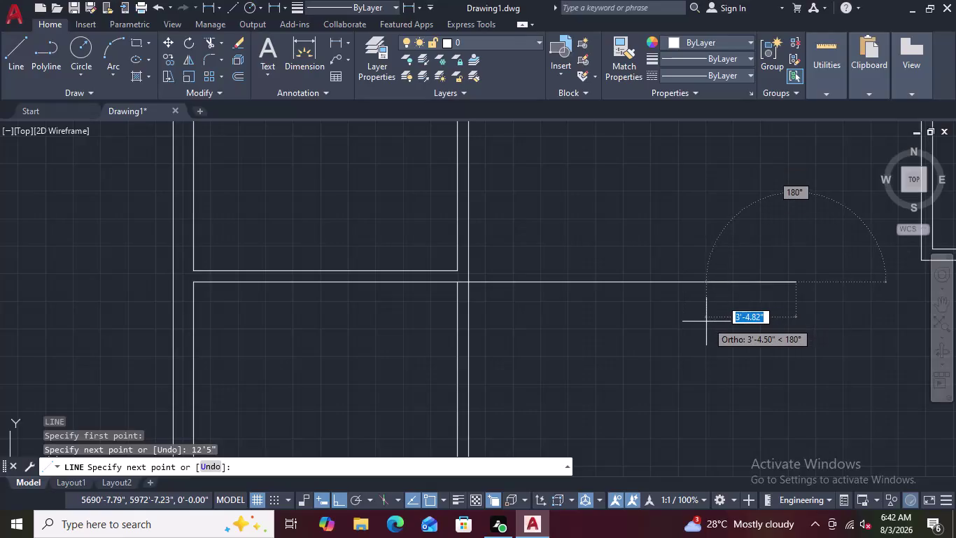
Offset the short horizontal wall line 5" to one side, creating its parallel copy.
key(Escape)
scroll(down, 3)
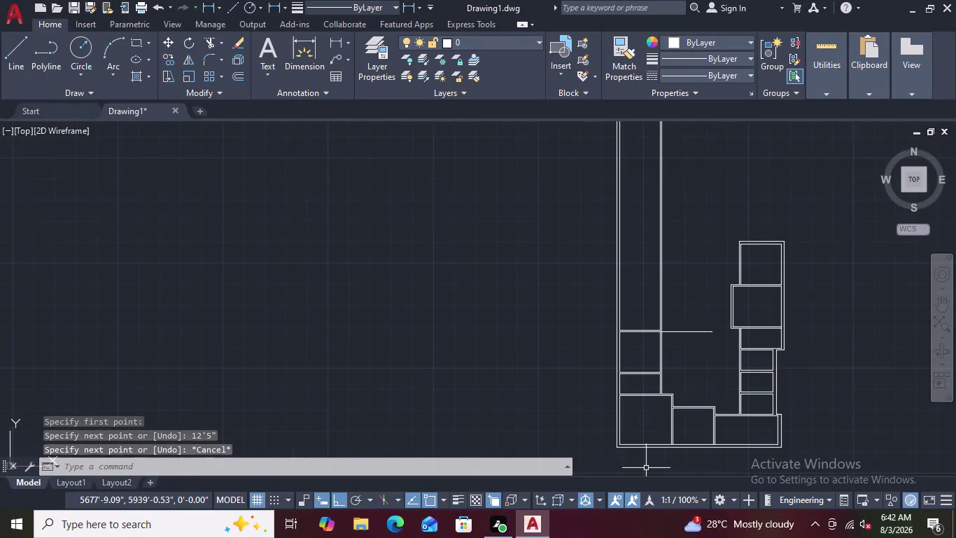
scroll(up, 3)
scroll(down, 3)
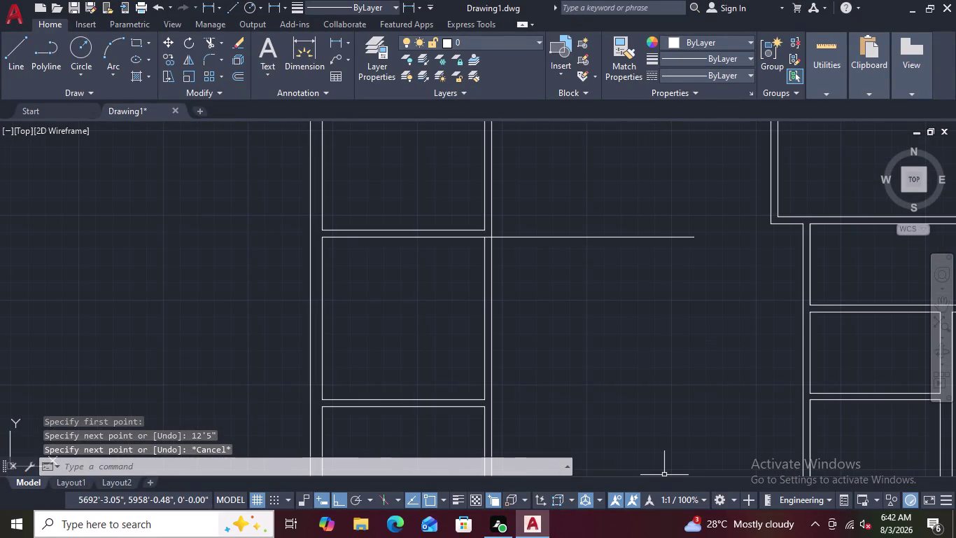
scroll(down, 3)
scroll(down, 3)
middle_drag(442, 322, 425, 236)
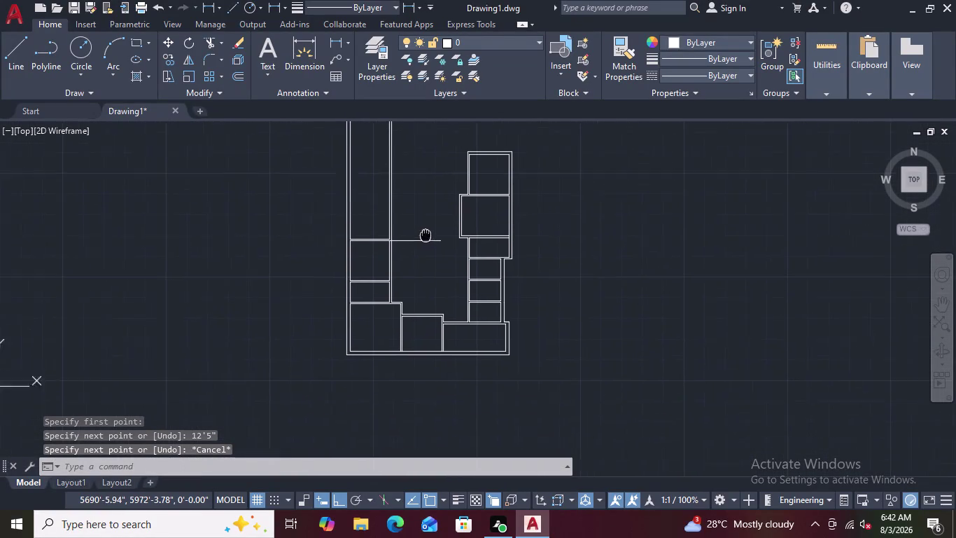
middle_drag(426, 235, 425, 215)
scroll(up, 3)
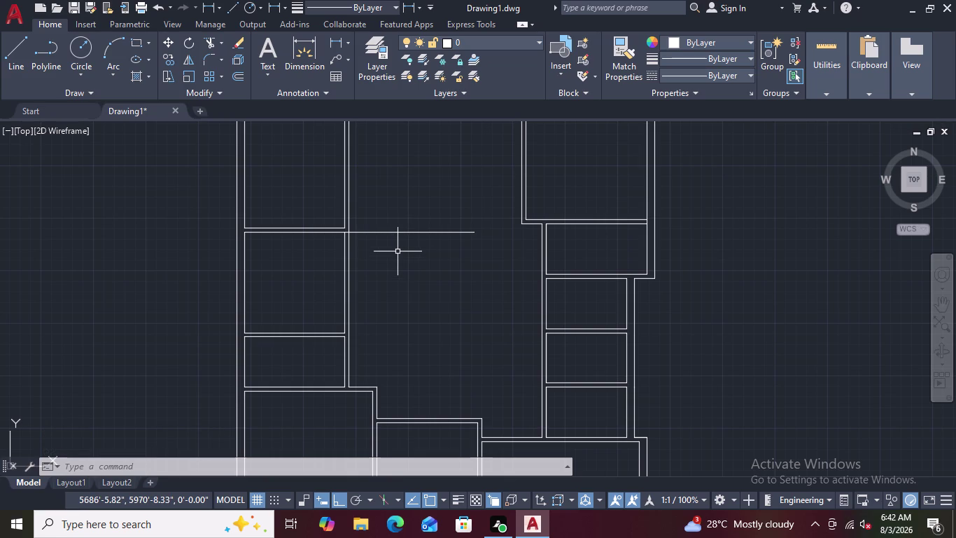
text(O)
key(space)
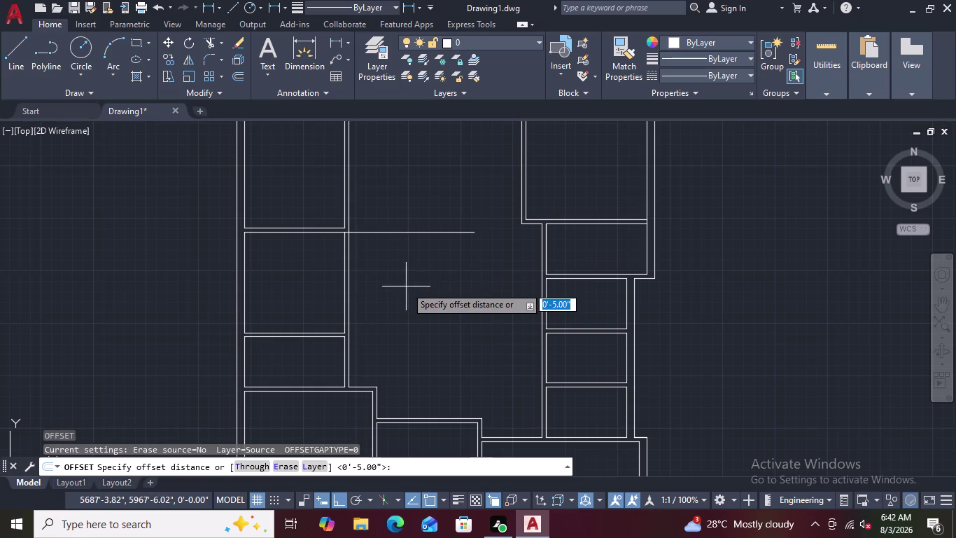
key(5)
key(shift+quotedbl)
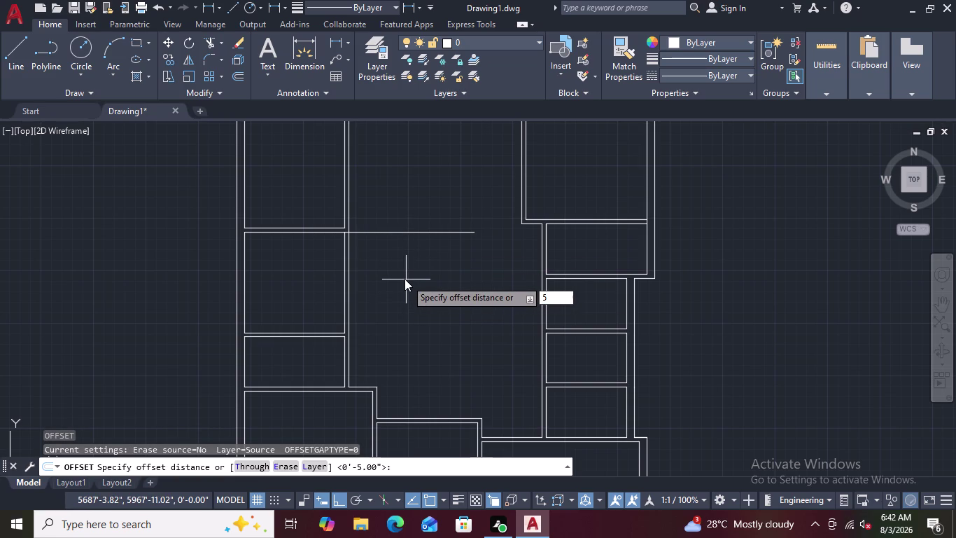
key(Return)
click(407, 232)
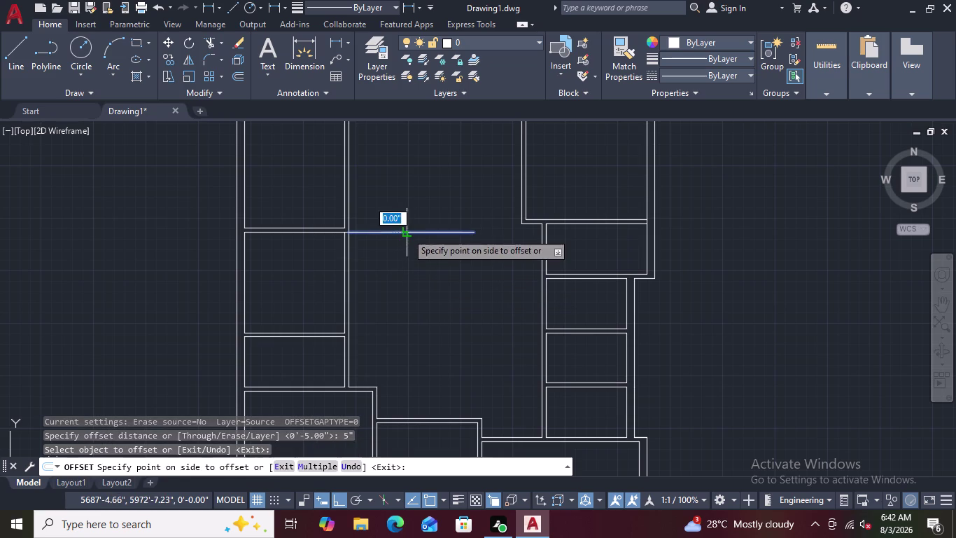
click(404, 214)
key(Escape)
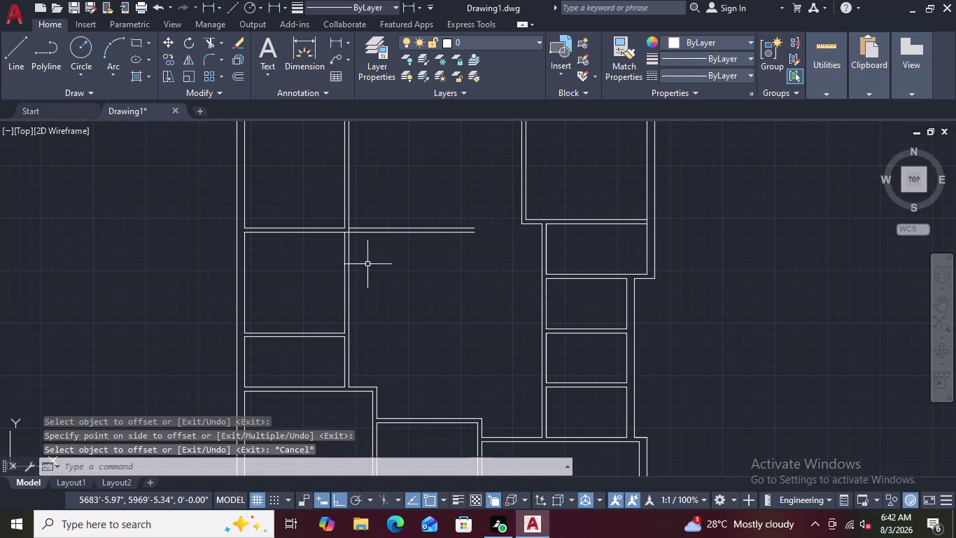
Clear any pending commands and pan around to inspect the new wall stub.
scroll(down, 3)
scroll(down, 3)
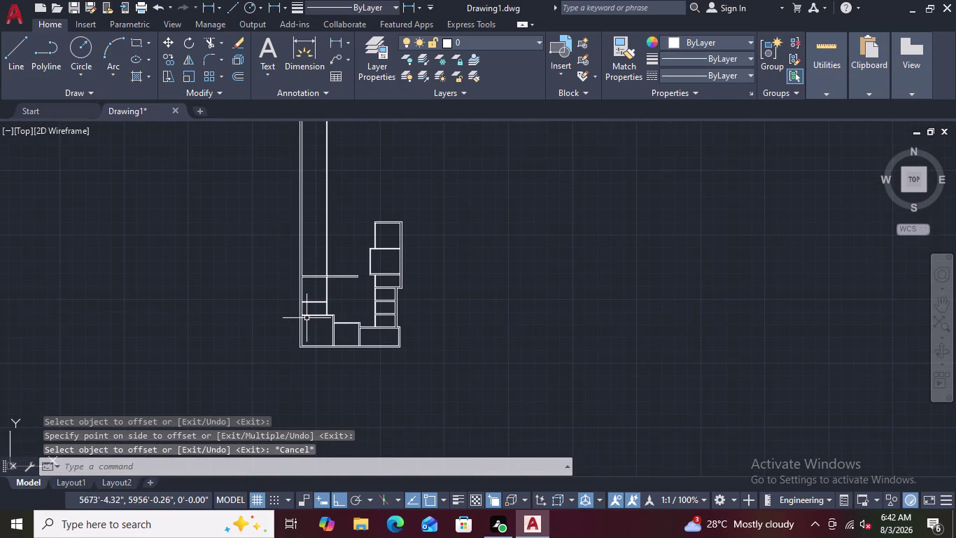
key(Escape)
key(Escape)
key(Escape)
key(Escape)
key(Escape)
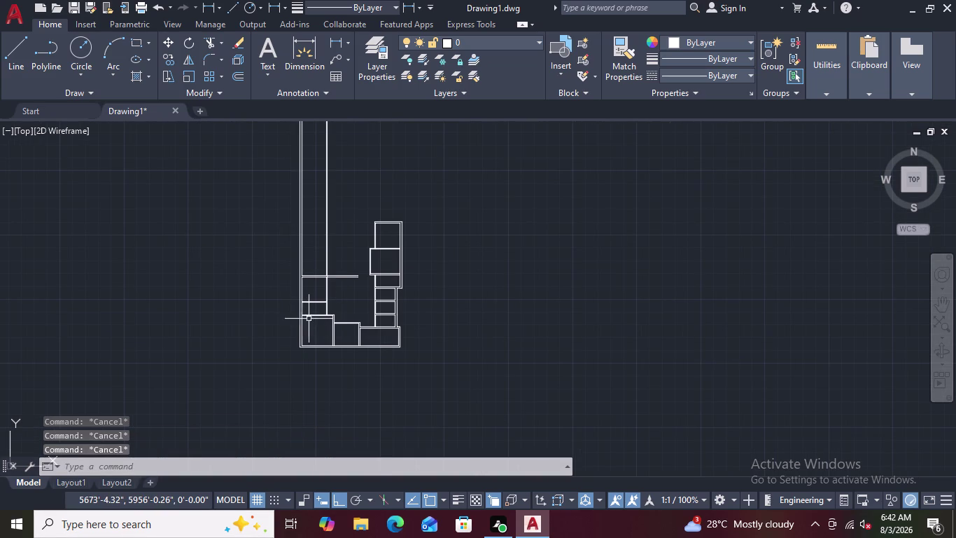
scroll(up, 3)
scroll(up, 3)
scroll(down, 3)
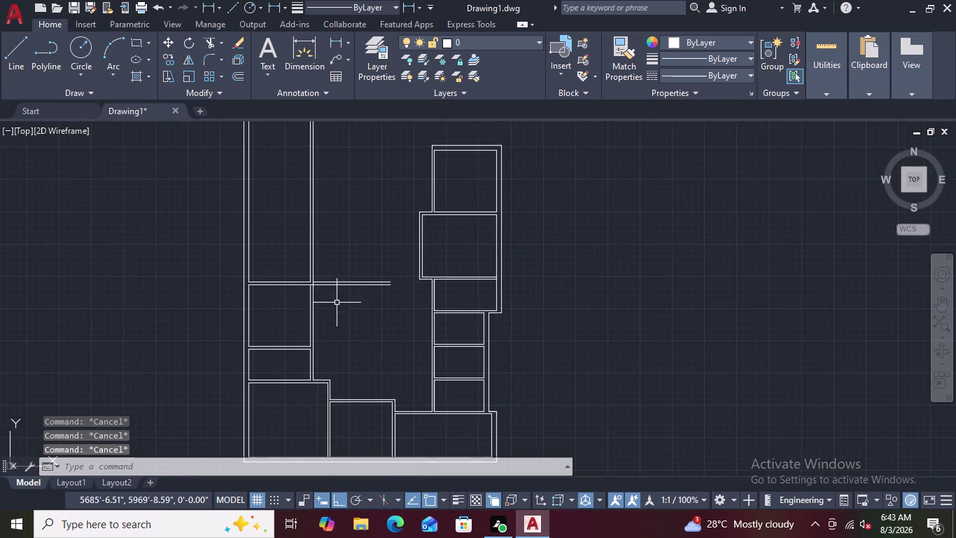
scroll(down, 3)
middle_drag(341, 292, 365, 255)
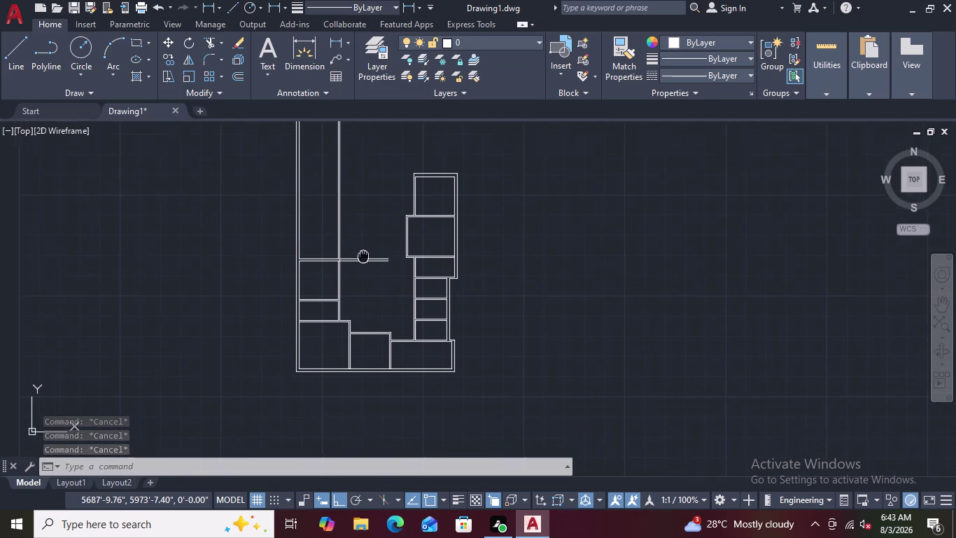
middle_drag(365, 255, 365, 252)
scroll(up, 3)
scroll(down, 3)
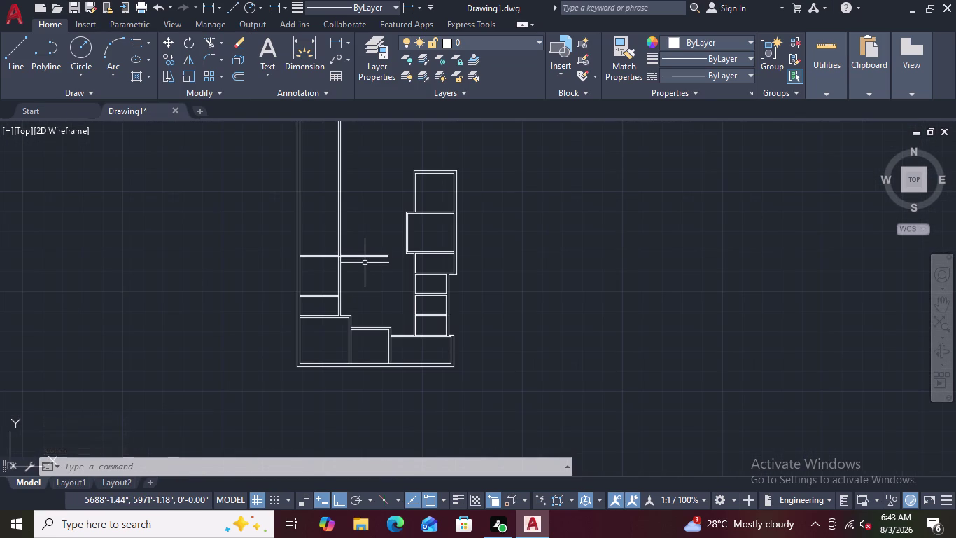
scroll(up, 3)
scroll(up, 3)
scroll(down, 3)
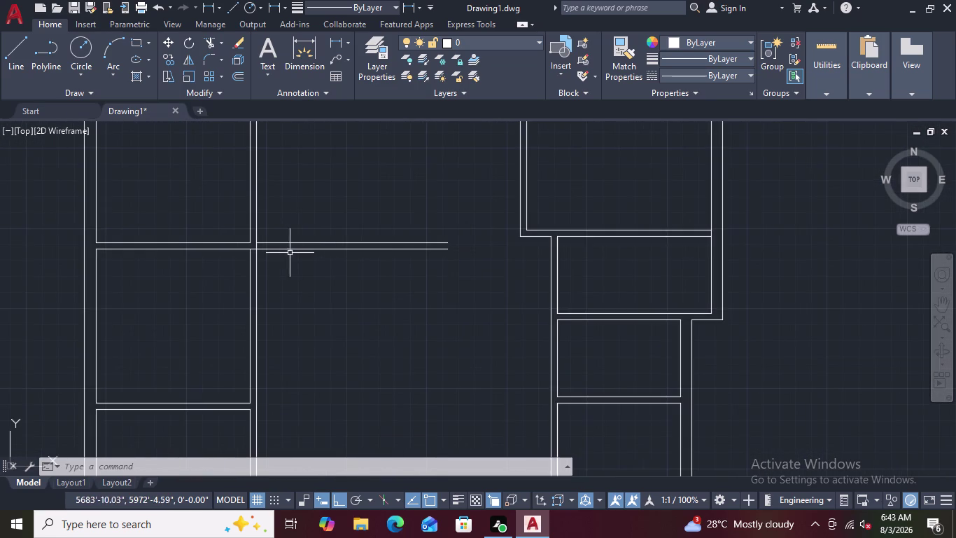
scroll(up, 3)
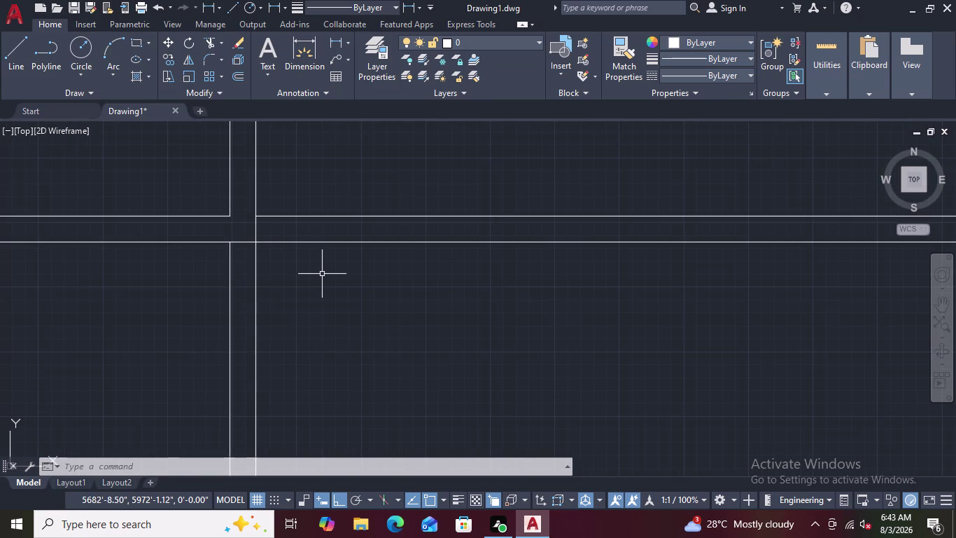
Trim the two vertical wall segments crossing the stub junction with TR.
text(TR)
key(space)
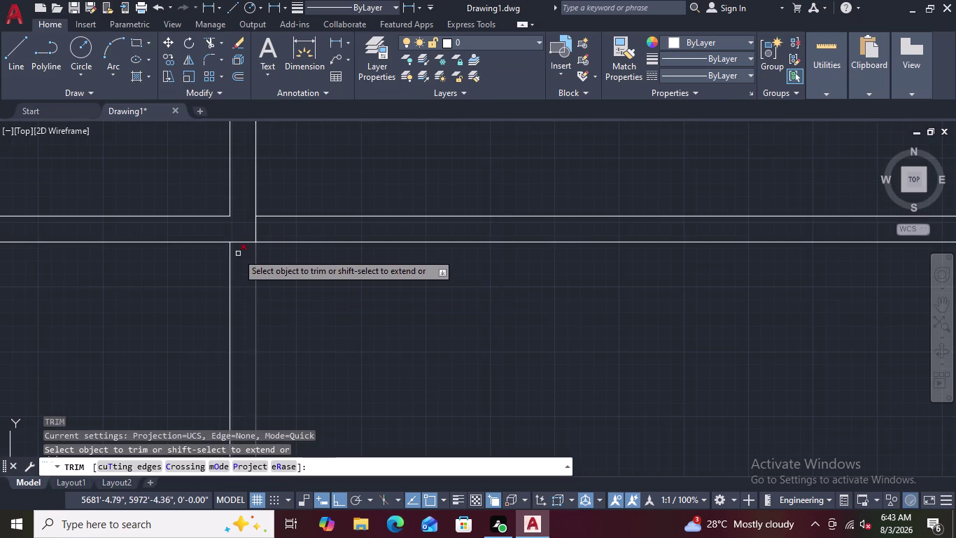
double_click(254, 231)
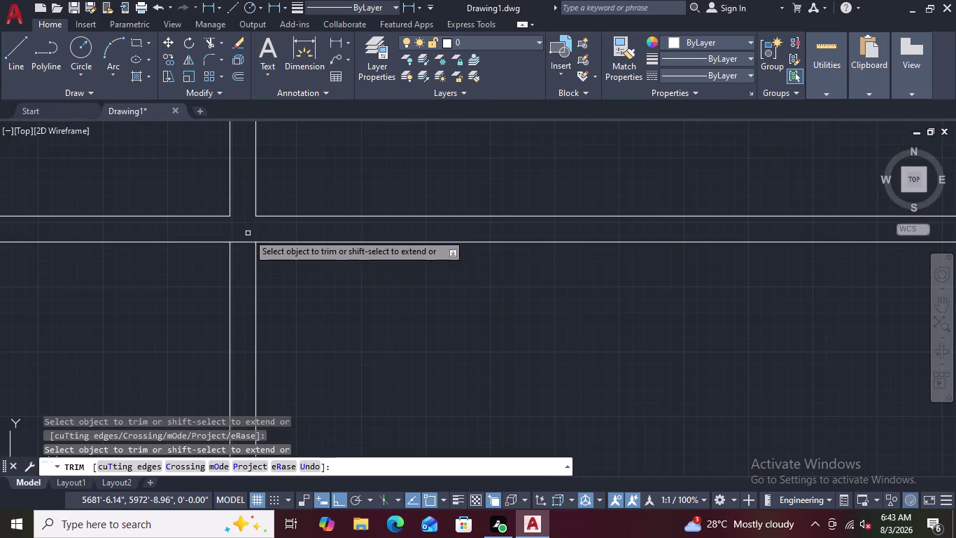
click(244, 241)
scroll(down, 3)
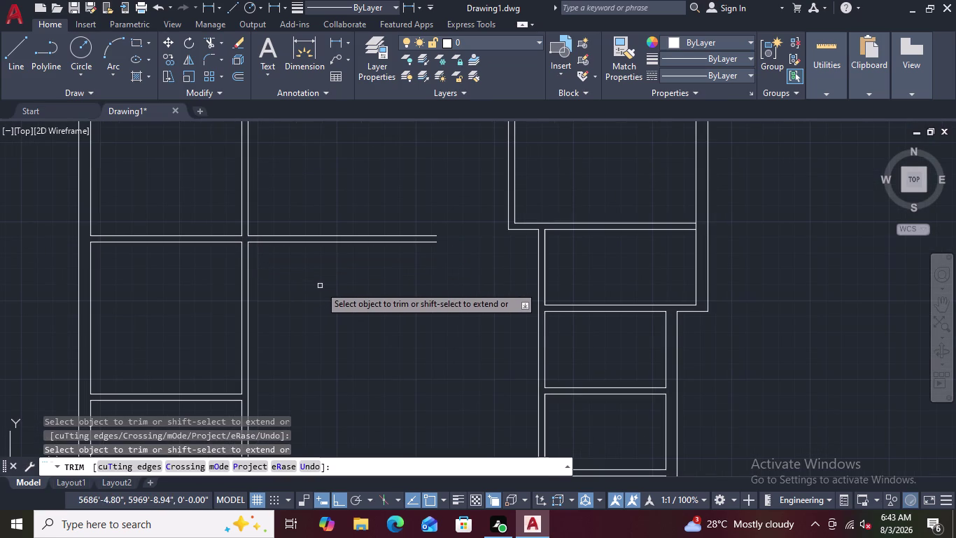
key(Escape)
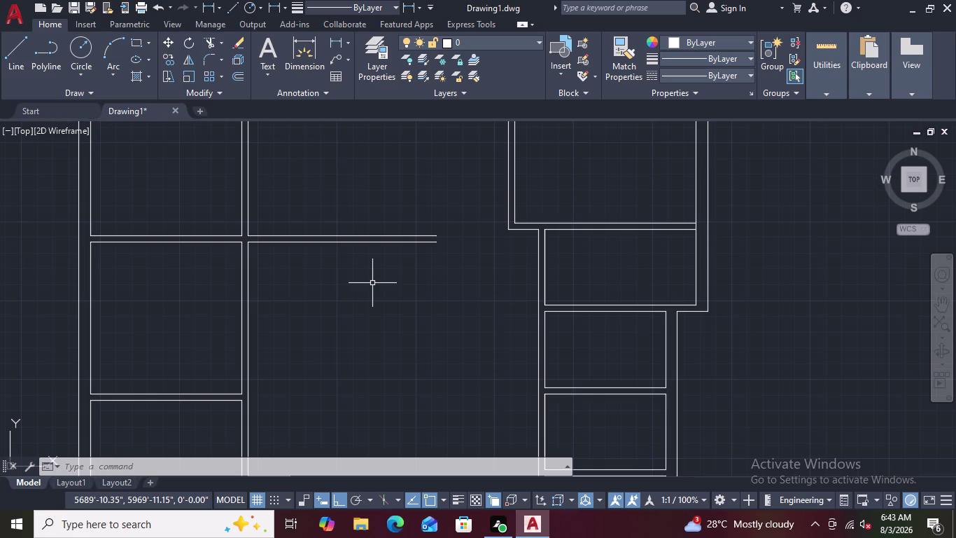
scroll(down, 3)
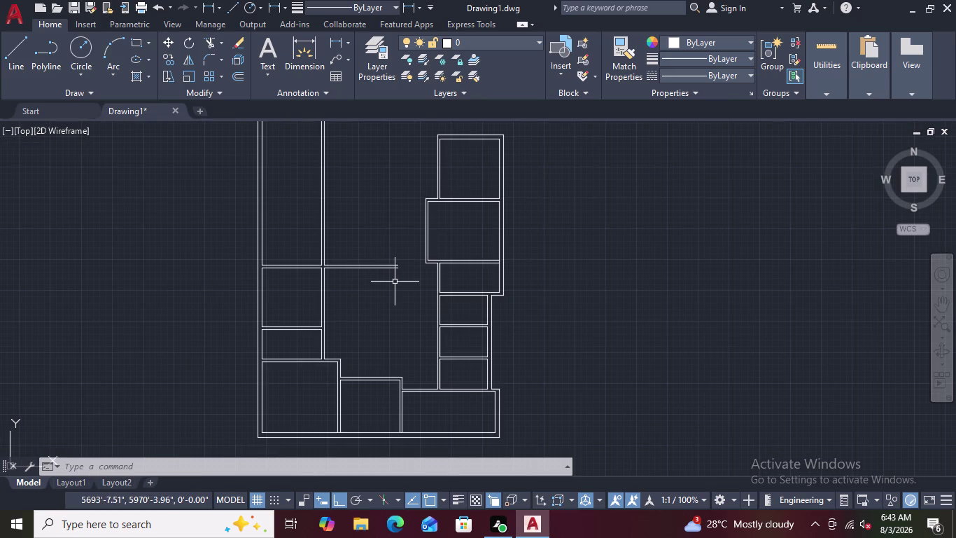
scroll(up, 3)
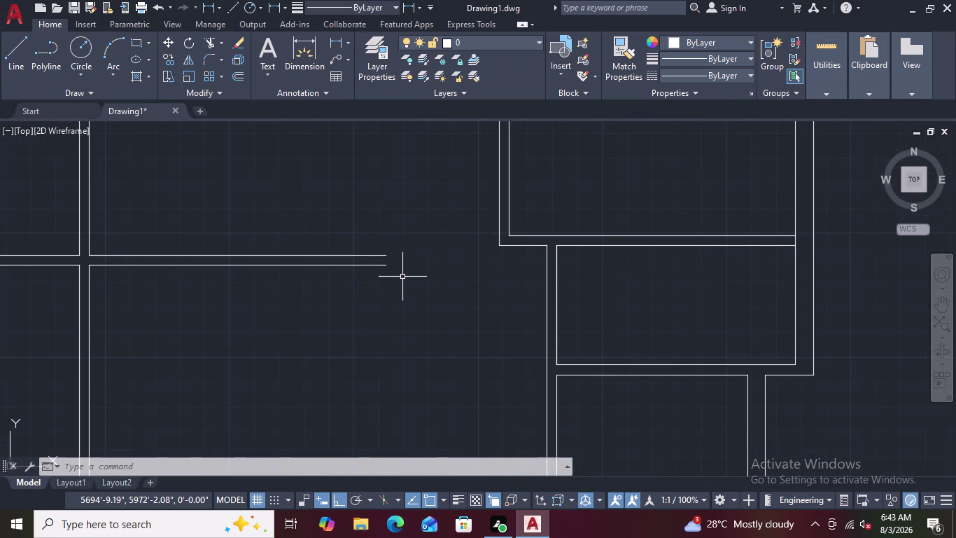
text(L)
key(space)
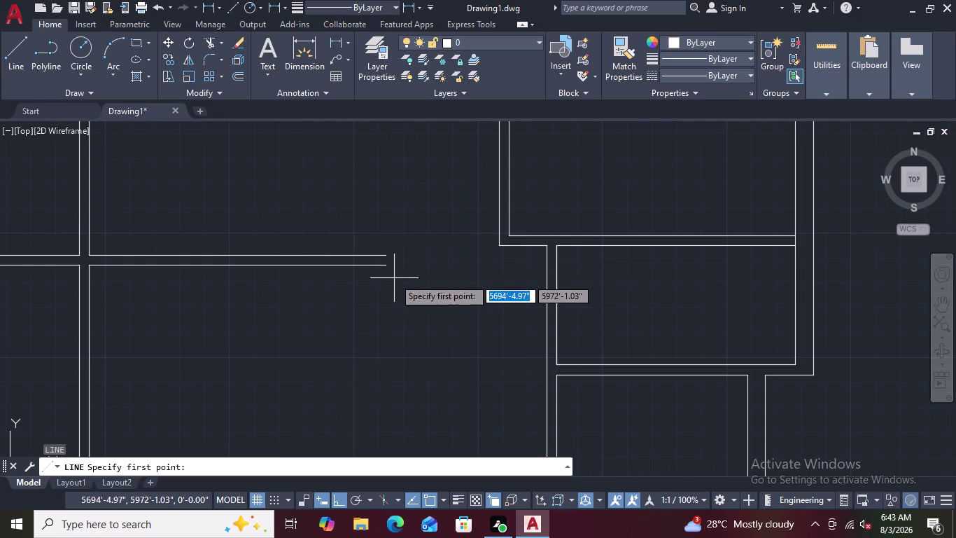
click(383, 262)
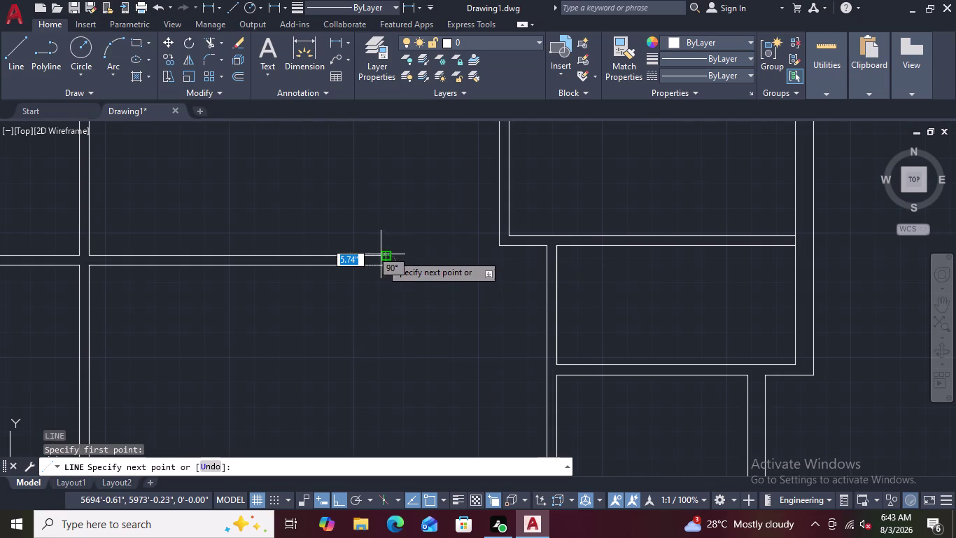
click(381, 255)
key(Escape)
scroll(down, 3)
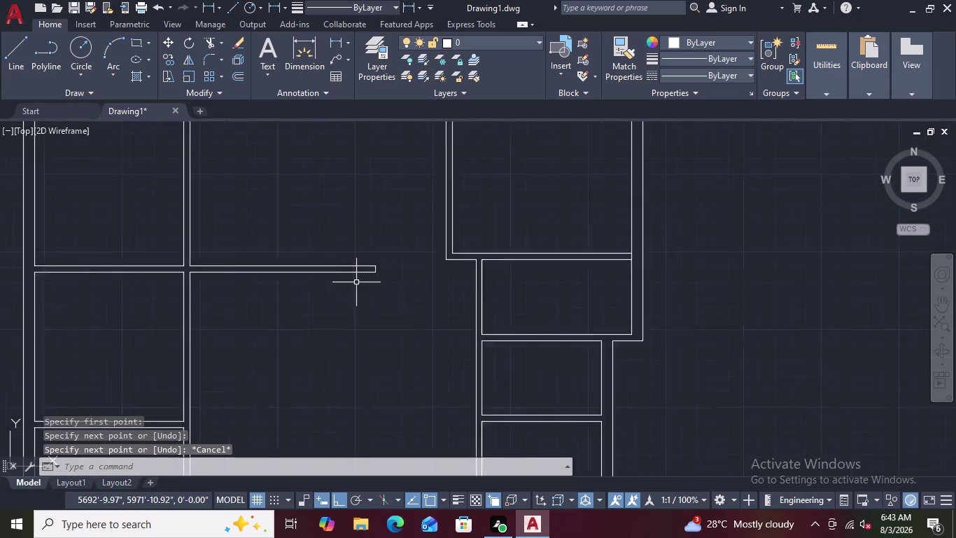
scroll(down, 3)
middle_drag(273, 249, 362, 253)
scroll(up, 3)
scroll(down, 3)
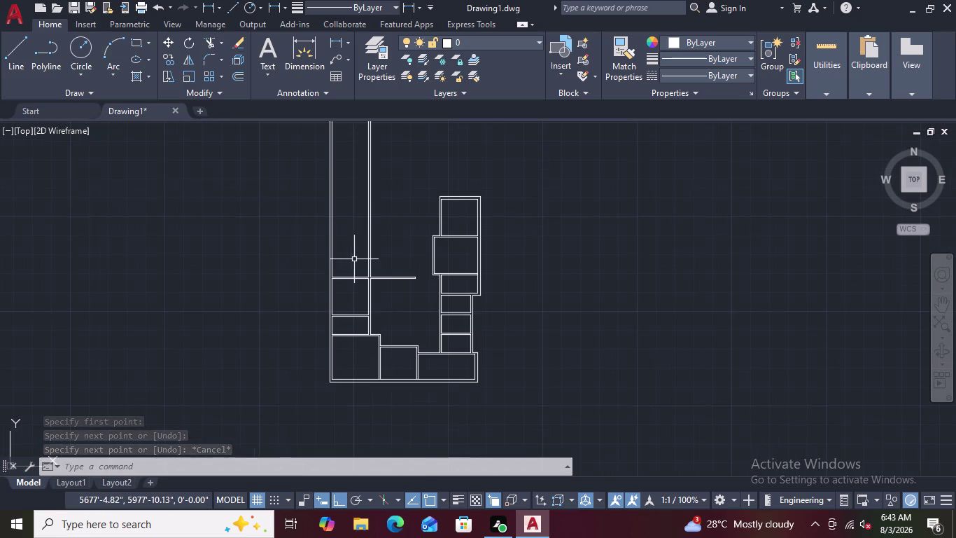
scroll(up, 3)
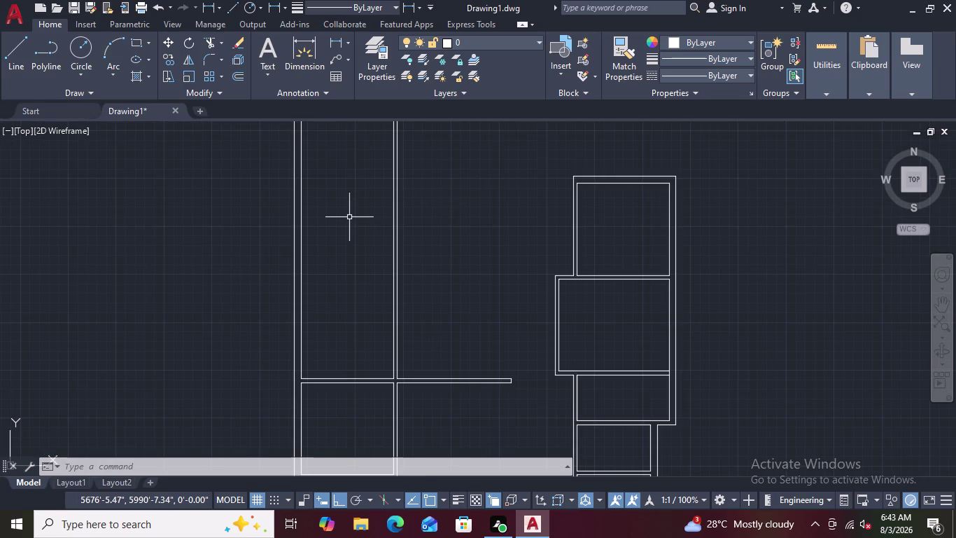
scroll(down, 3)
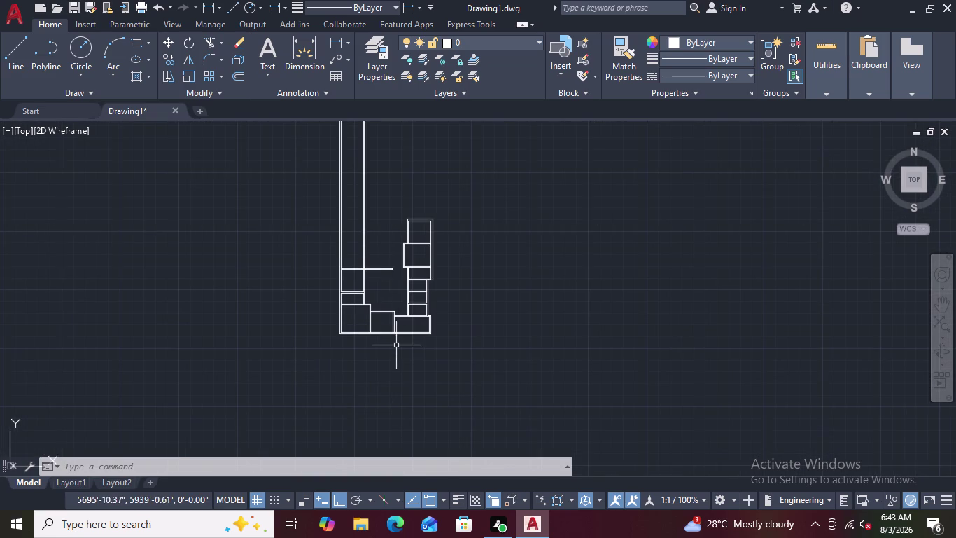
scroll(up, 3)
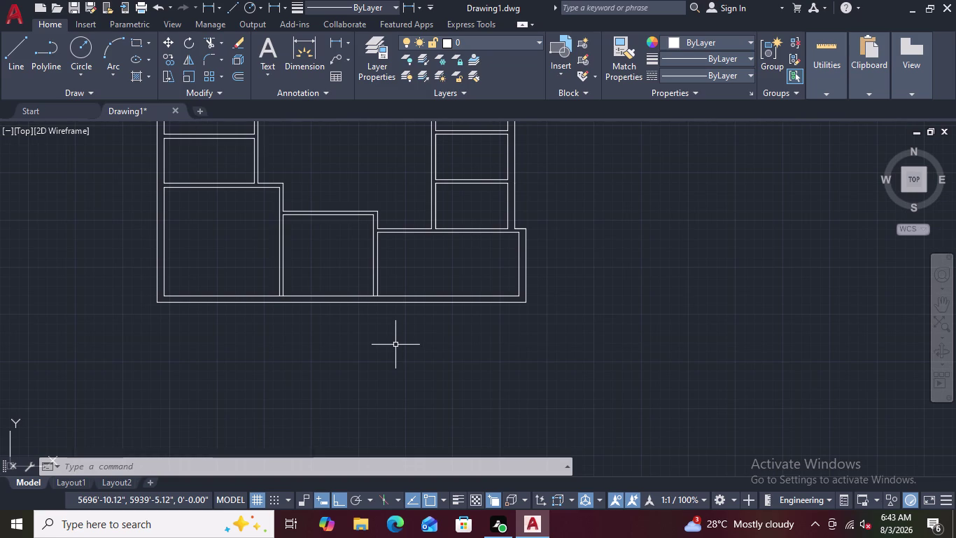
scroll(down, 3)
scroll(up, 3)
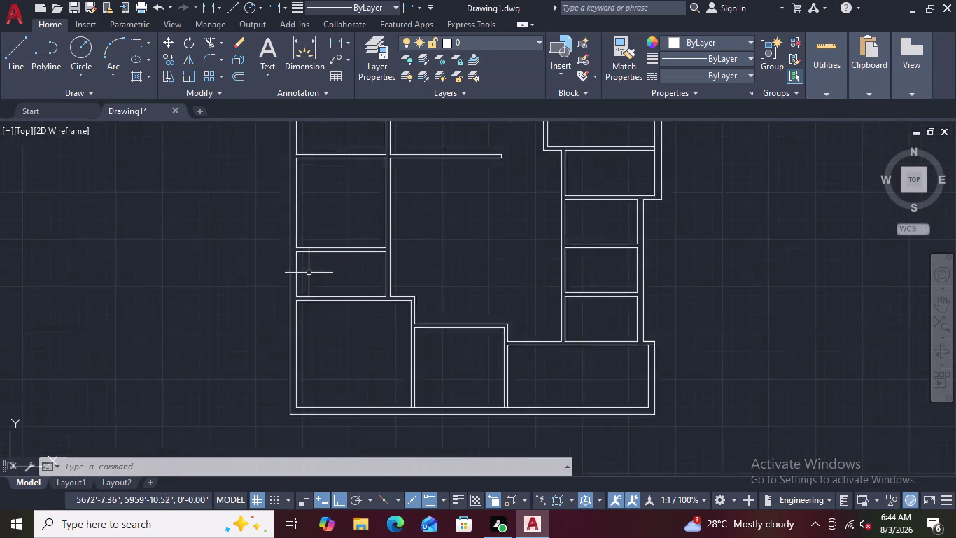
scroll(up, 3)
scroll(down, 3)
scroll(up, 3)
scroll(up, 3)
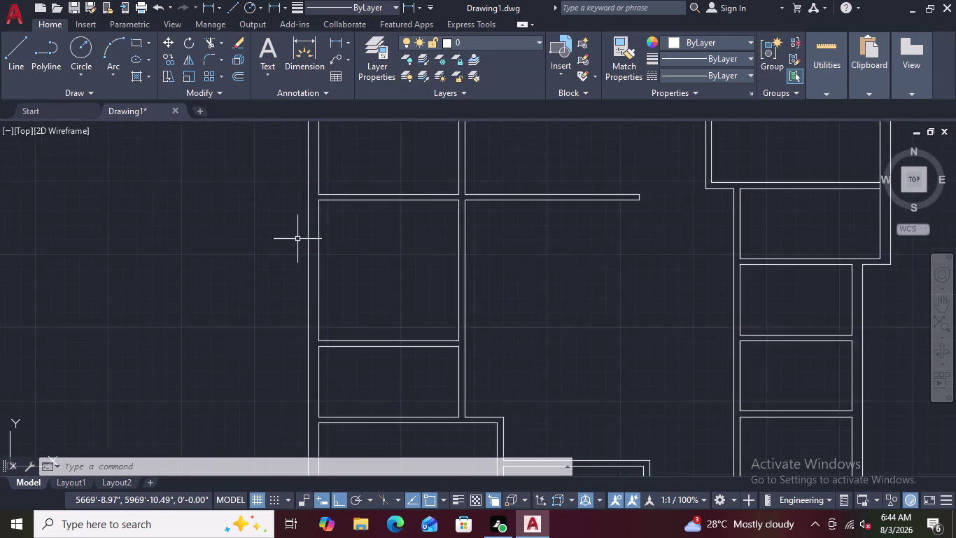
scroll(down, 3)
scroll(up, 3)
scroll(up, 3)
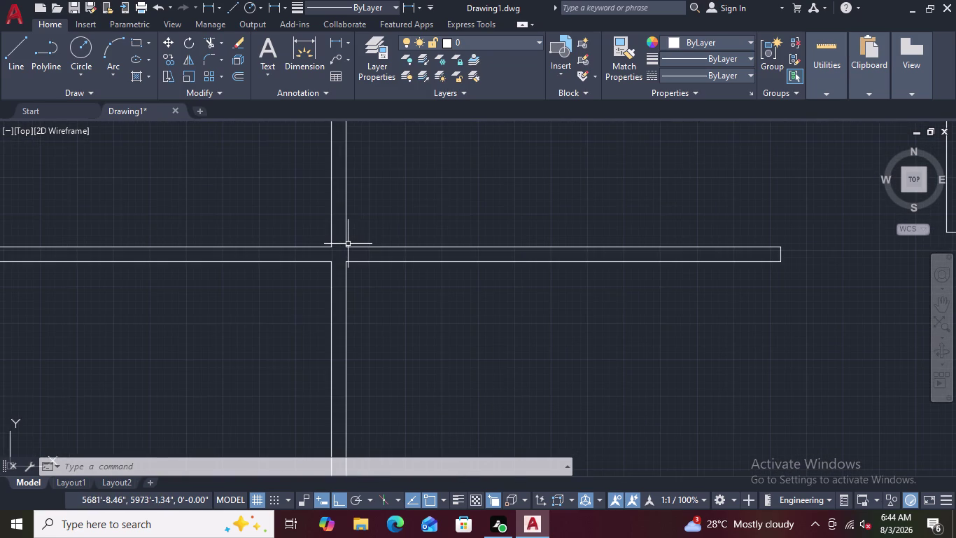
scroll(down, 3)
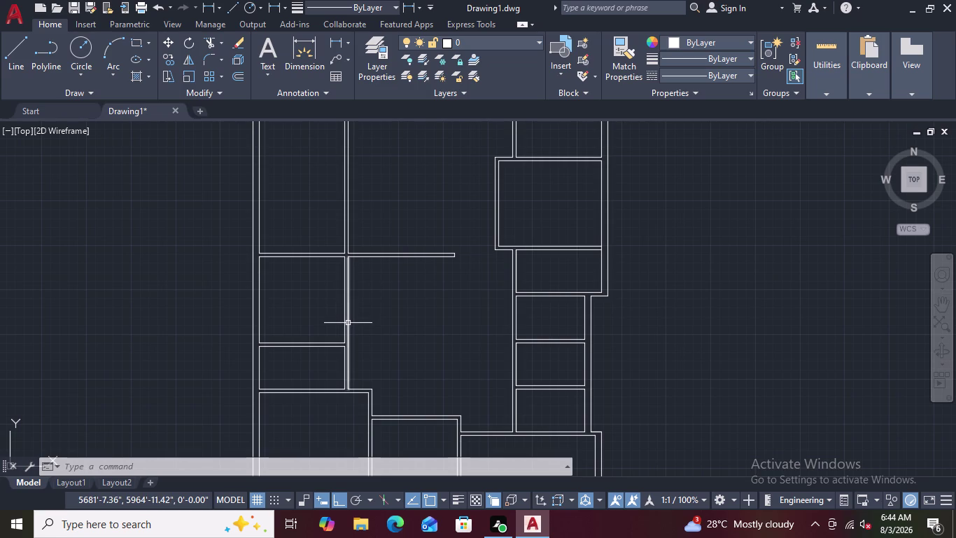
scroll(up, 3)
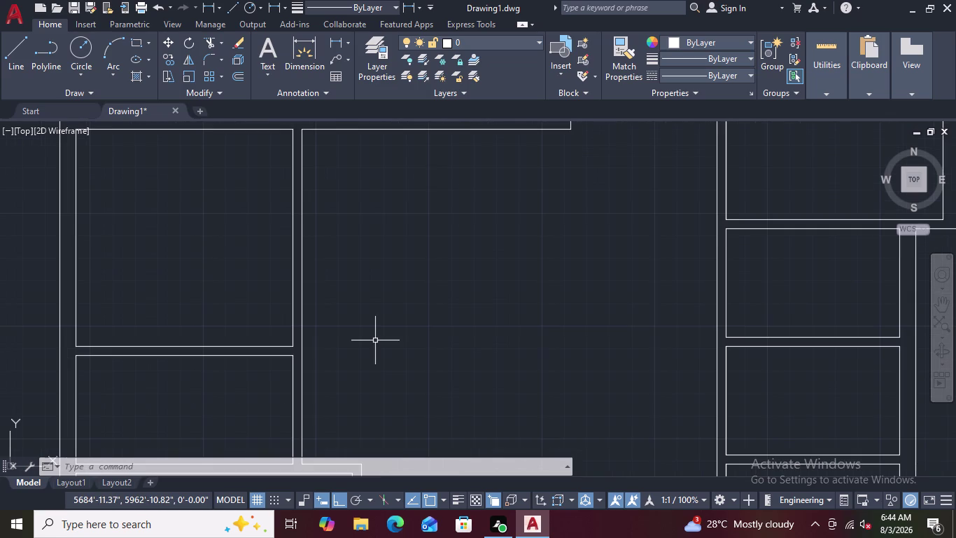
scroll(down, 3)
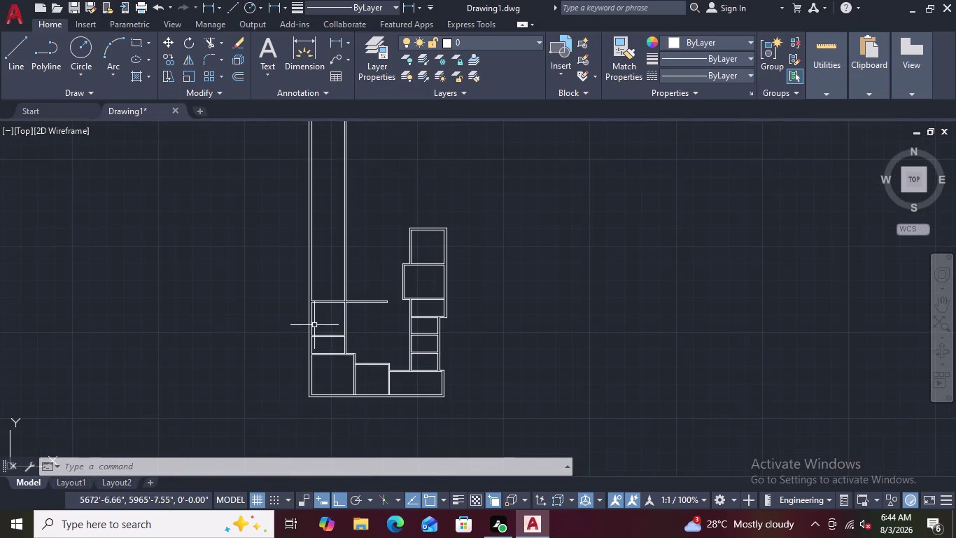
scroll(up, 3)
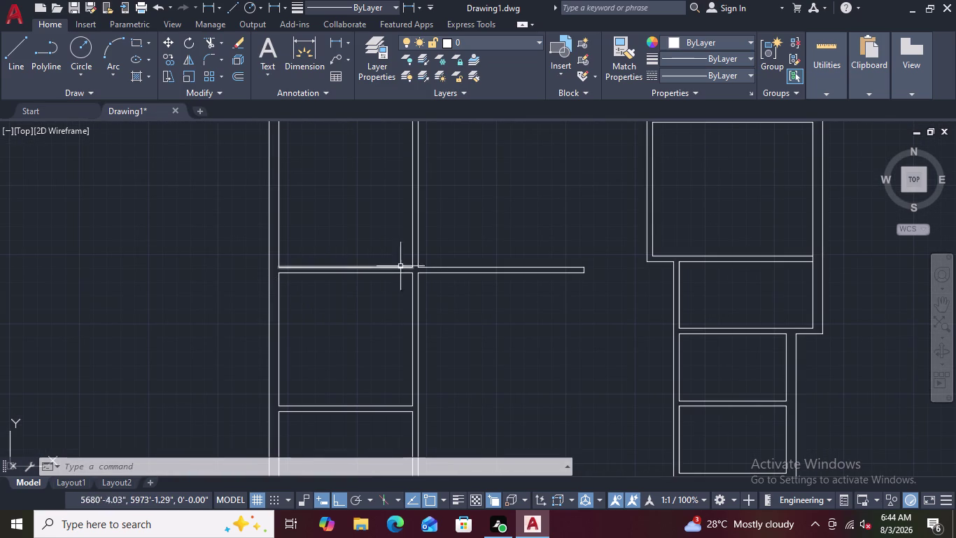
scroll(up, 3)
scroll(down, 3)
scroll(down, 3)
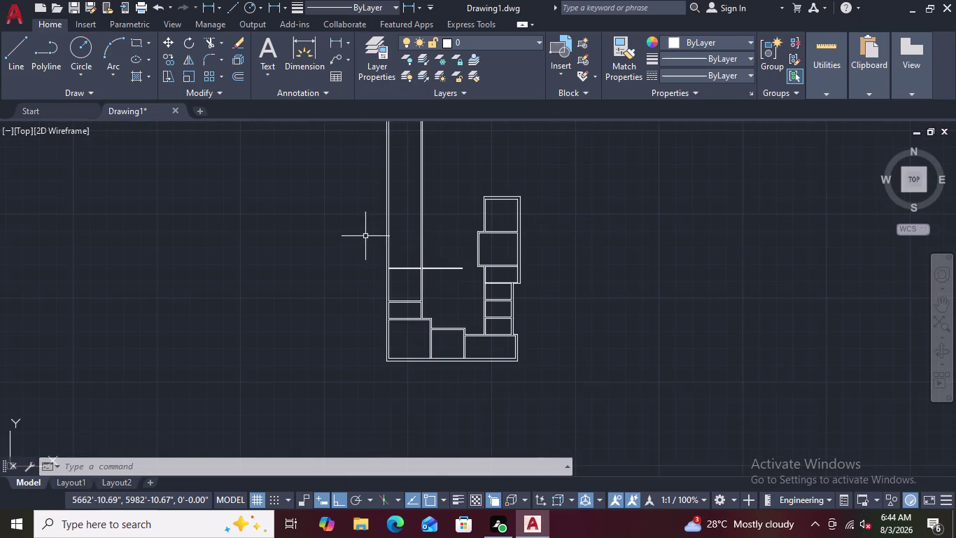
scroll(up, 3)
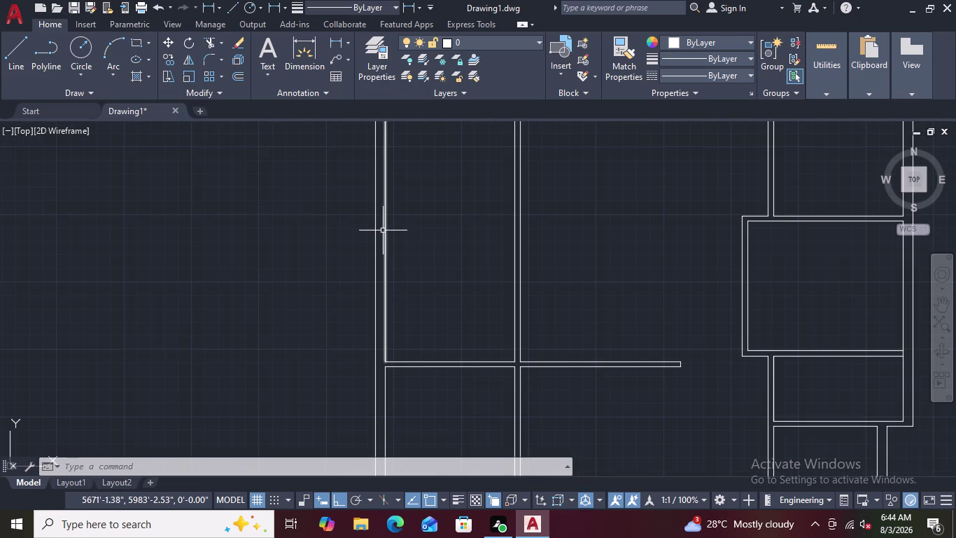
scroll(down, 3)
scroll(down, 3)
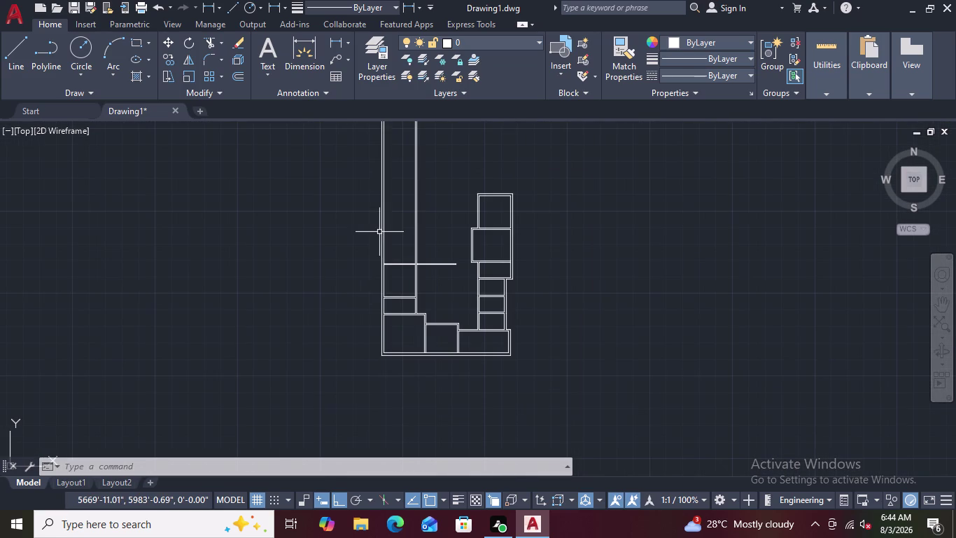
scroll(up, 3)
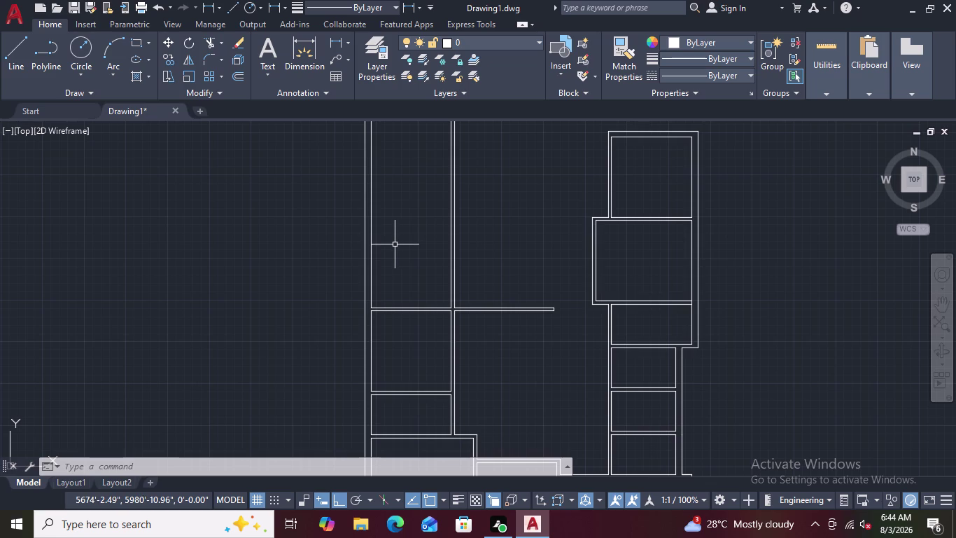
scroll(up, 3)
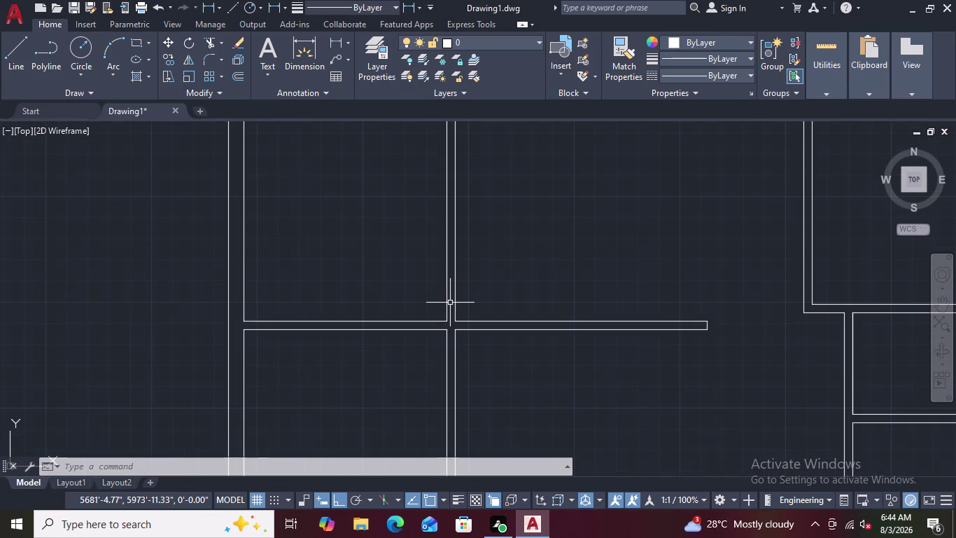
scroll(down, 3)
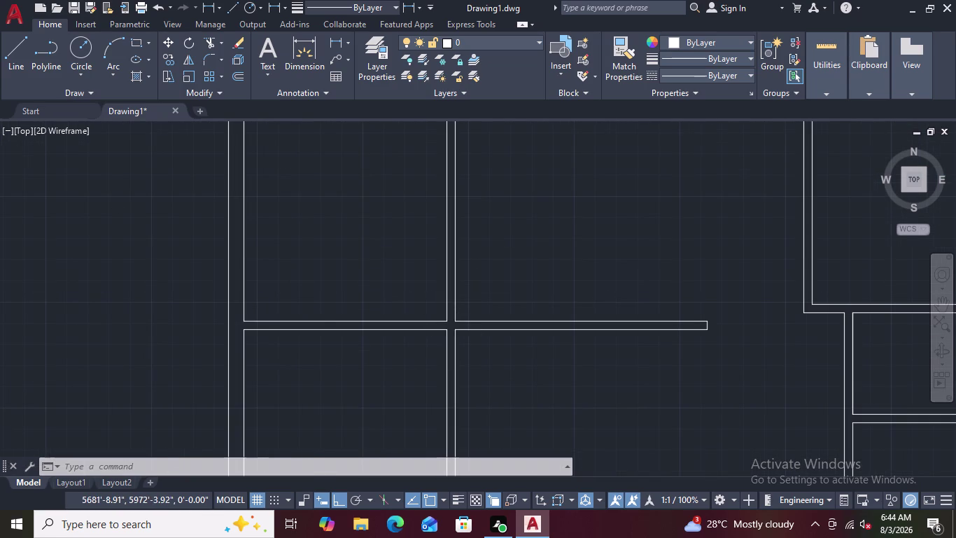
Draw a 15'9" line upward from the wall junction, then continue it left across the left wing.
key(l)
key(space)
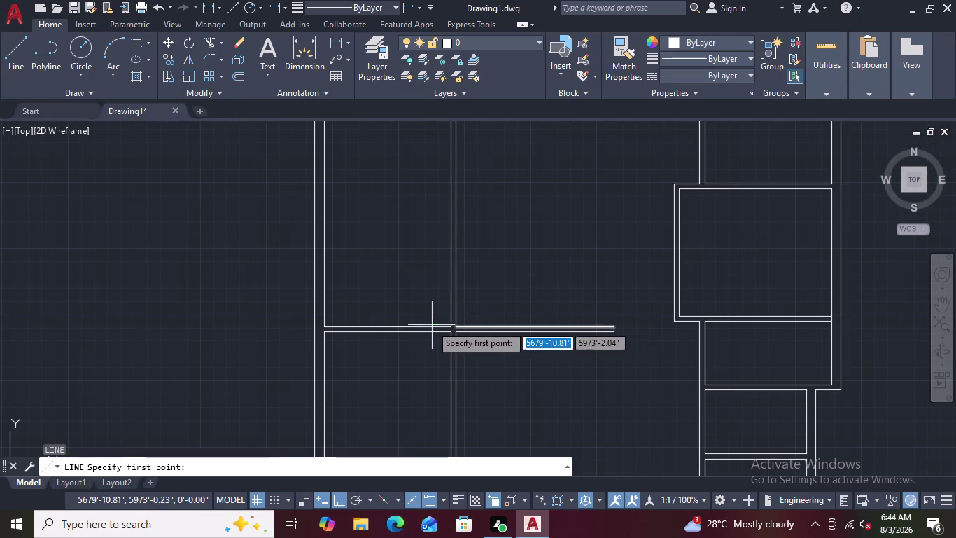
scroll(up, 3)
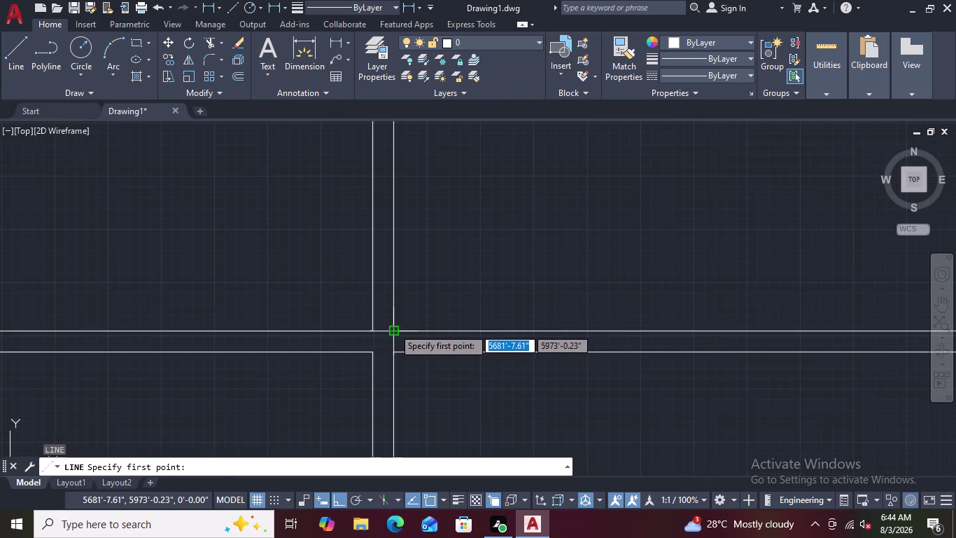
click(394, 327)
scroll(down, 3)
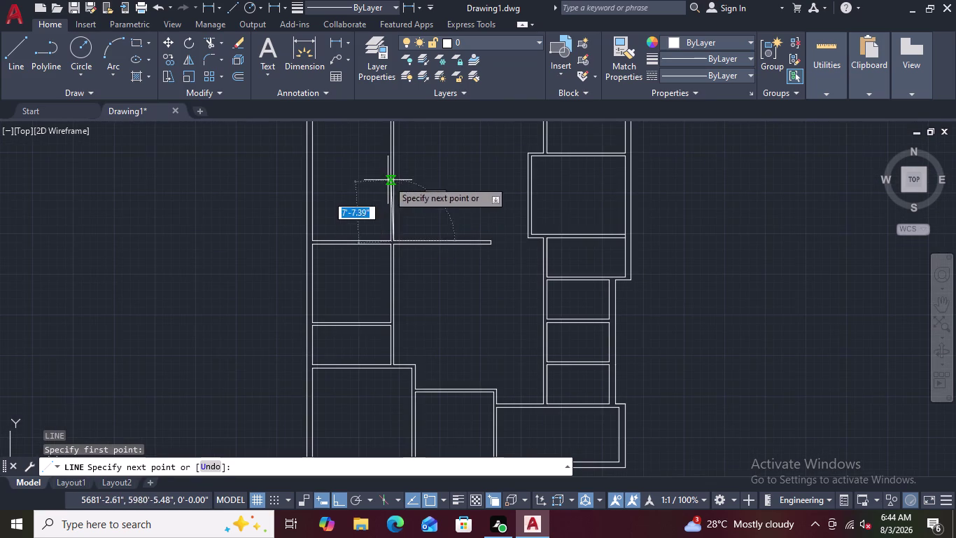
scroll(up, 3)
middle_drag(396, 155, 422, 227)
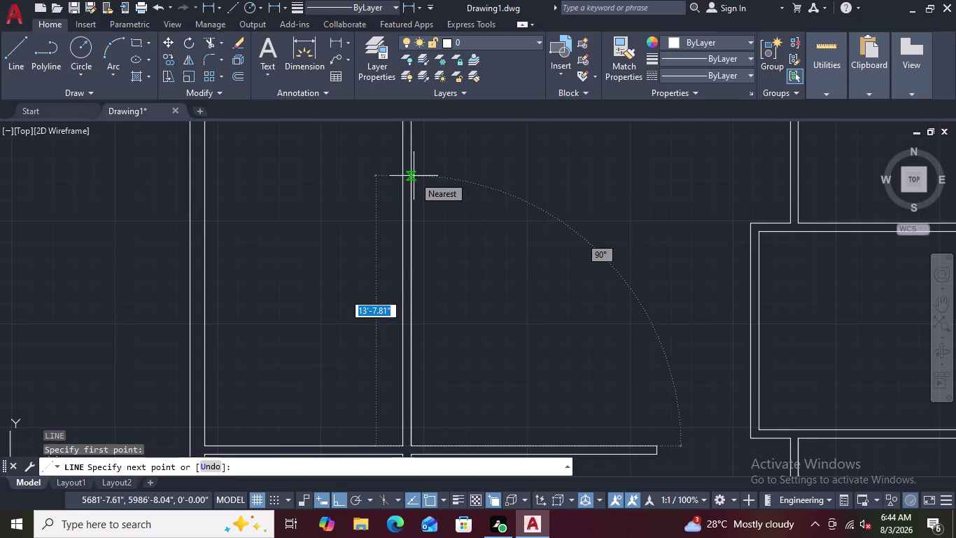
key(1)
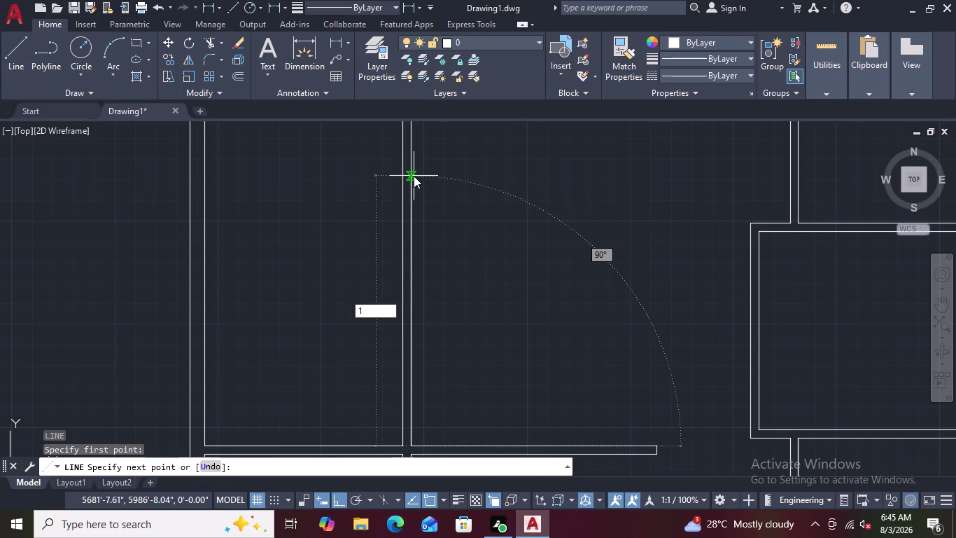
key(4)
key(apostrophe)
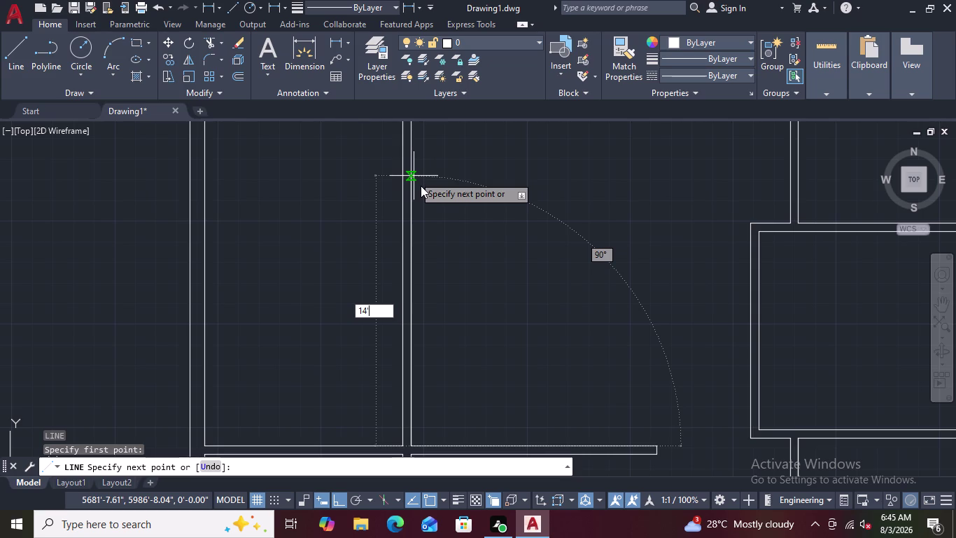
key(BackSpace)
key(BackSpace)
key(5)
key(apostrophe)
key(9)
key(shift+quotedbl)
key(Return)
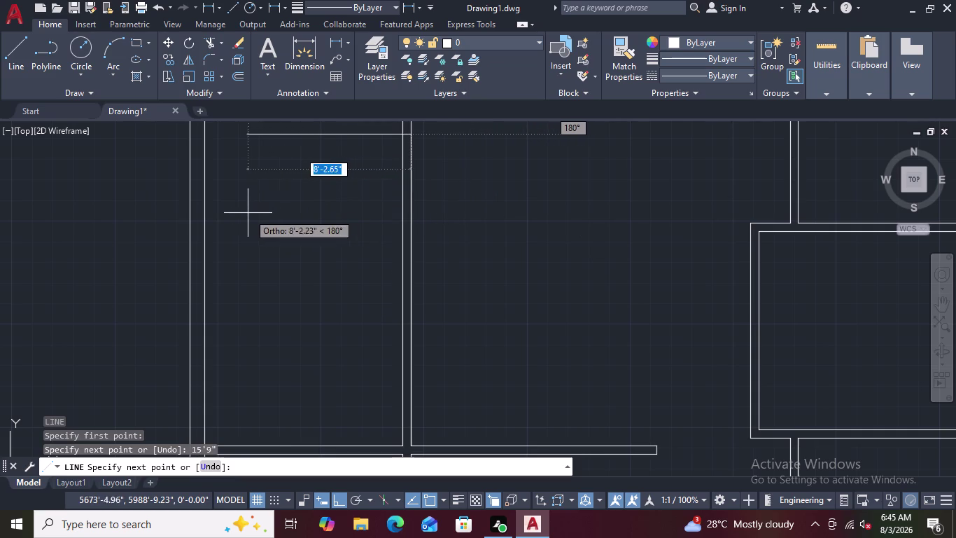
click(191, 131)
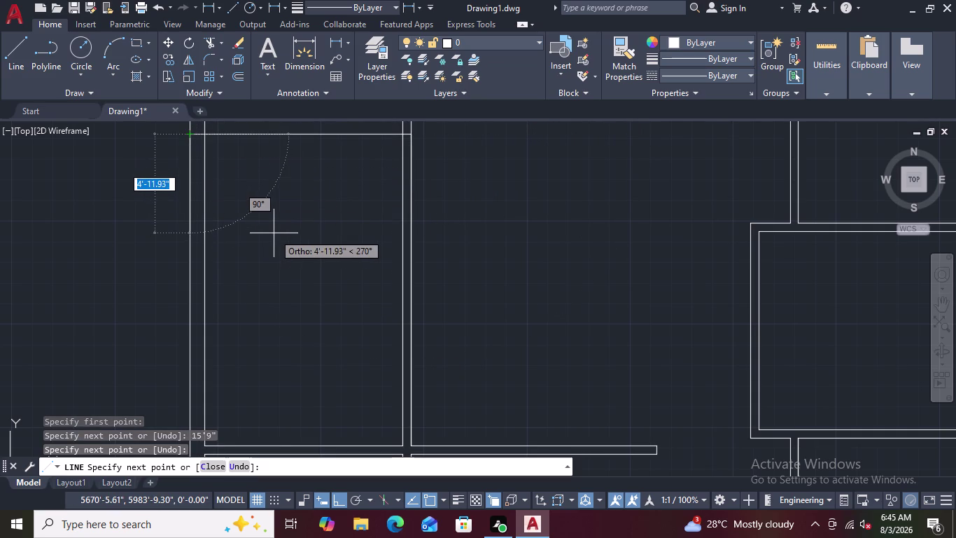
key(Escape)
scroll(down, 3)
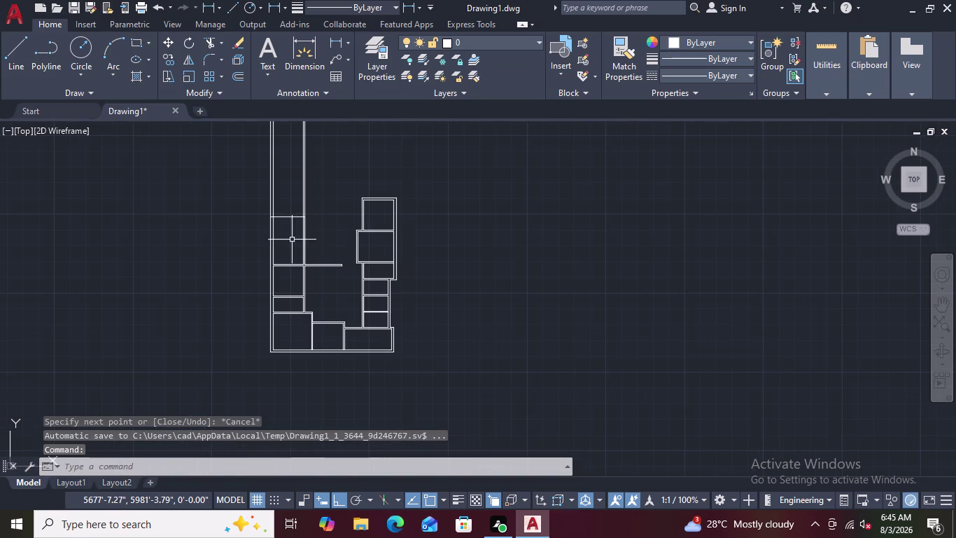
scroll(up, 3)
scroll(down, 3)
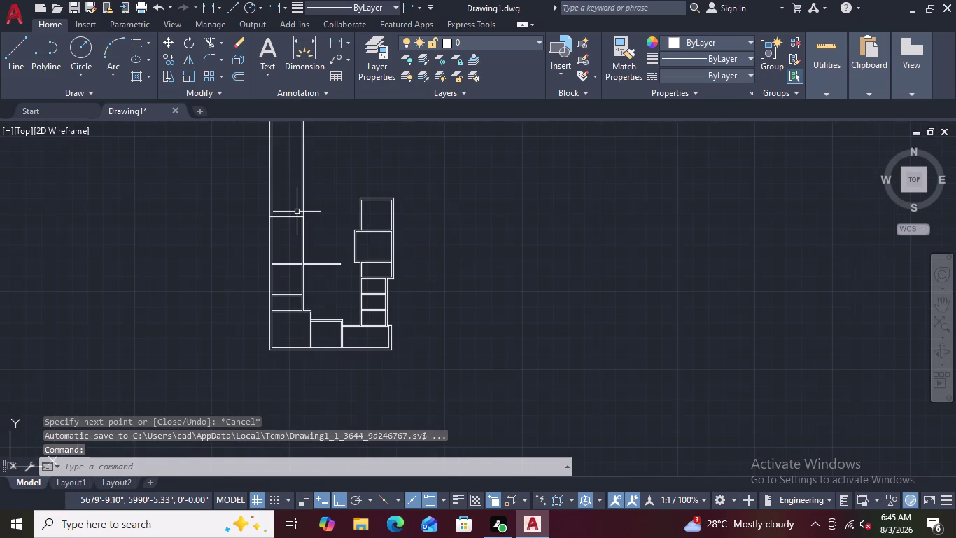
scroll(up, 3)
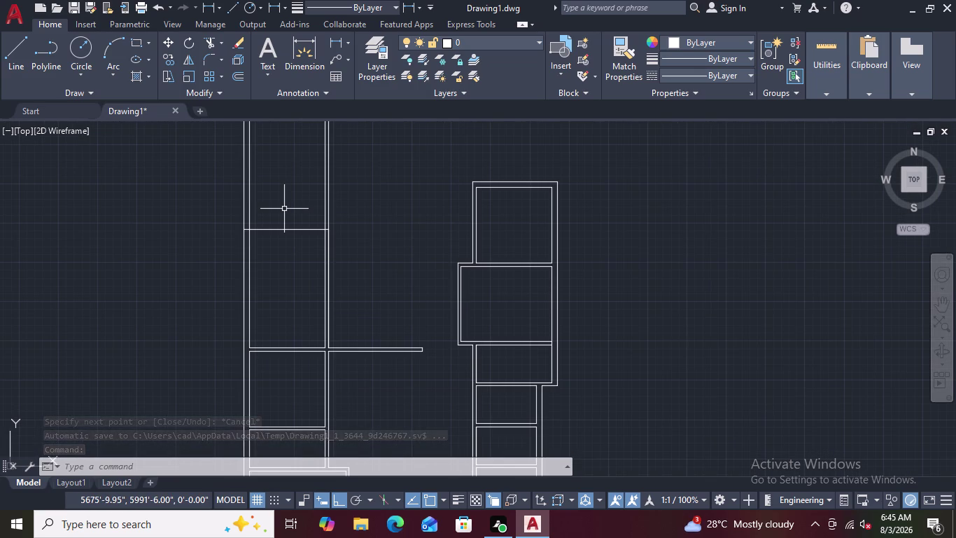
scroll(down, 3)
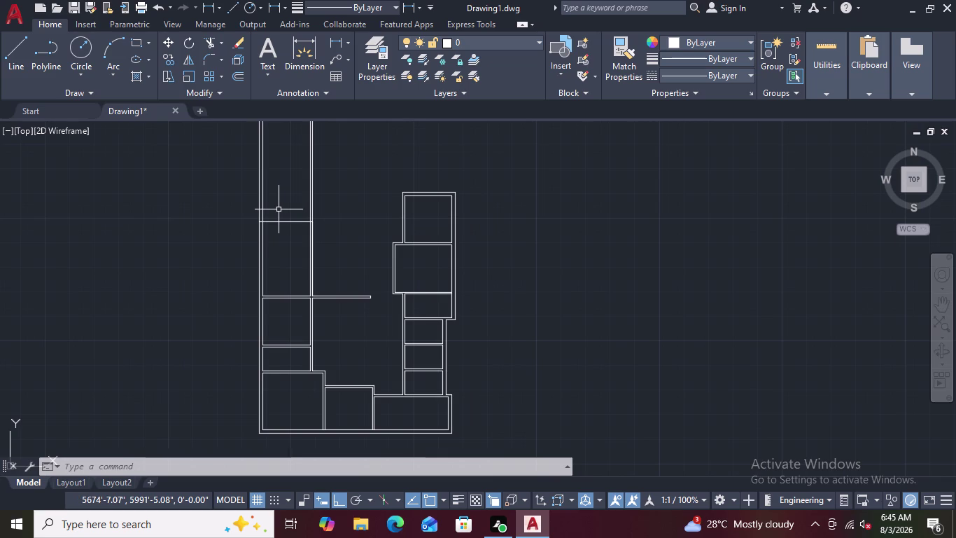
scroll(up, 3)
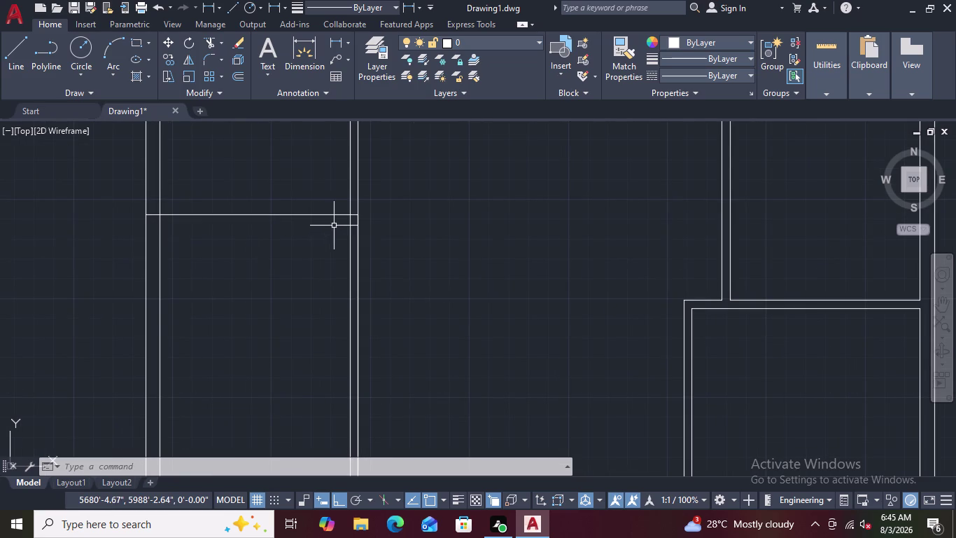
scroll(down, 3)
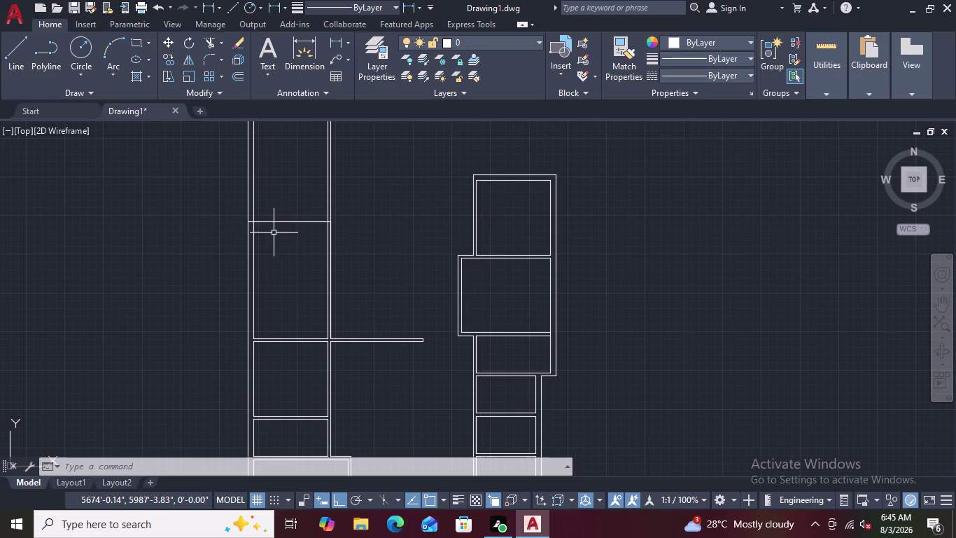
scroll(up, 3)
Fence-trim the new line between the walls and the wall ends above the corridor.
text(T)
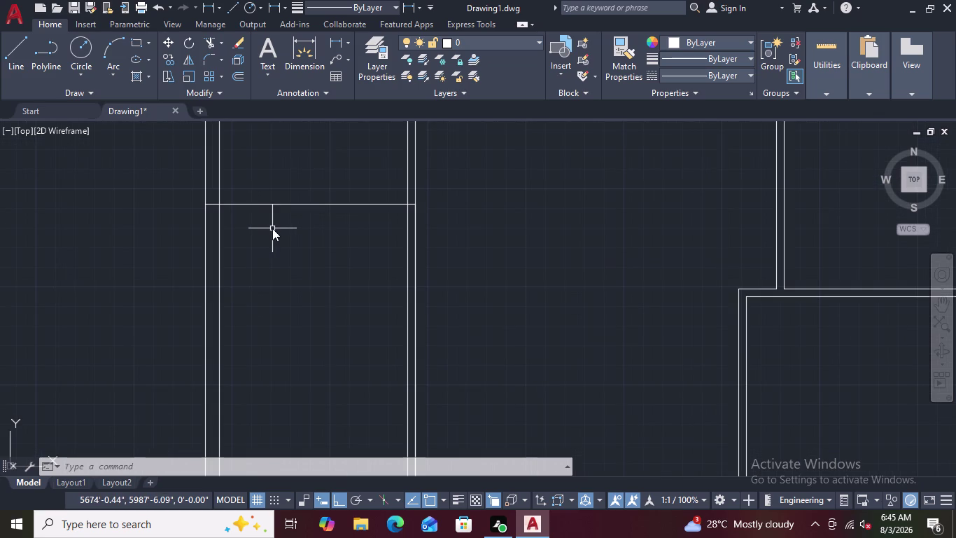
text(R)
key(space)
drag(293, 171, 294, 319)
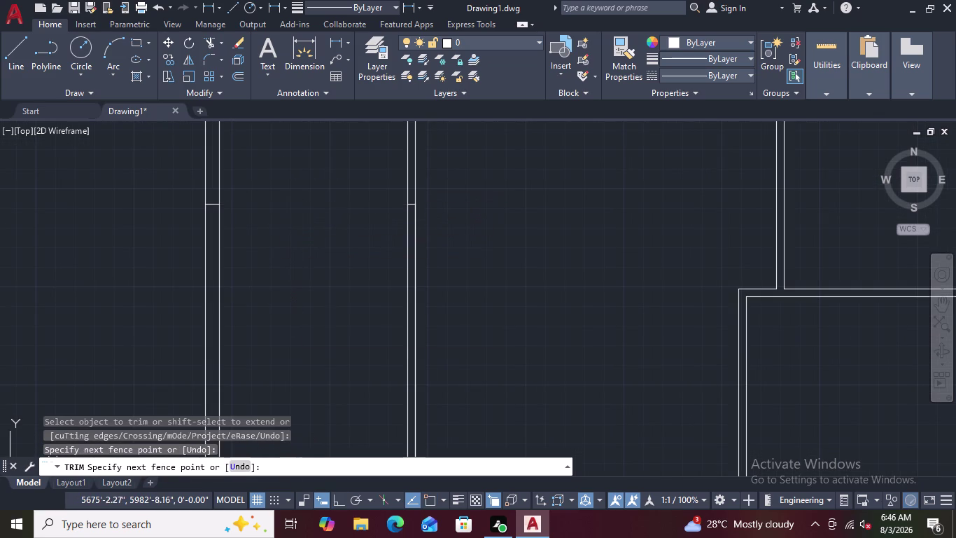
scroll(down, 3)
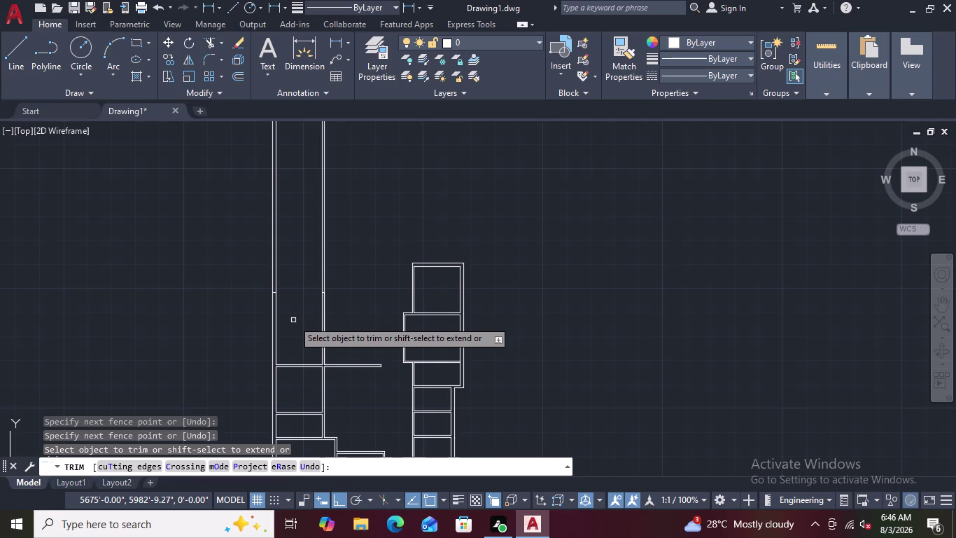
scroll(up, 3)
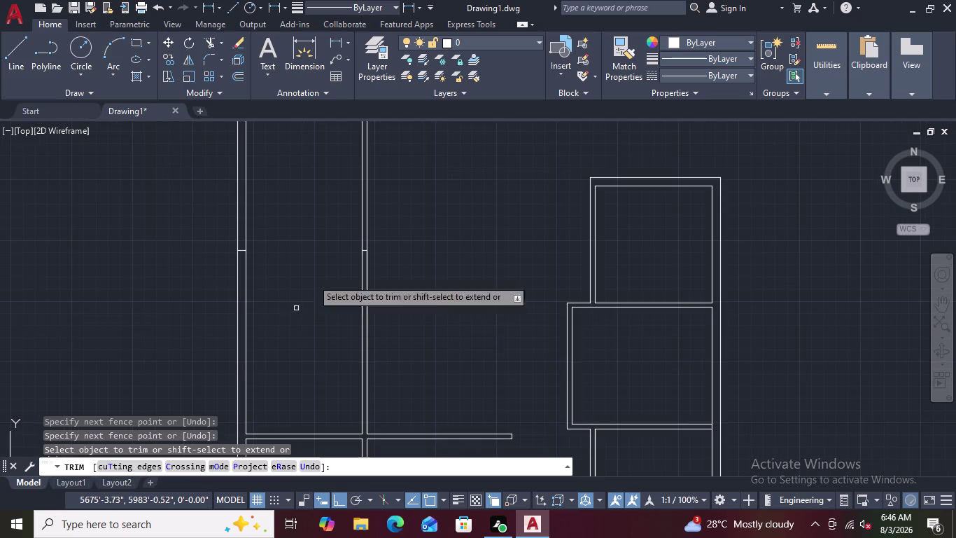
drag(408, 168, 229, 187)
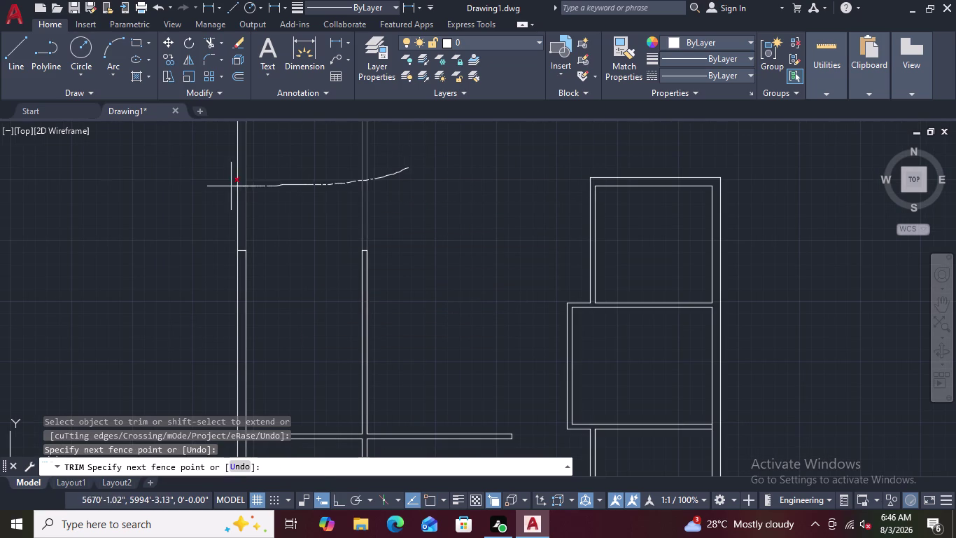
drag(229, 186, 226, 187)
scroll(down, 3)
key(Escape)
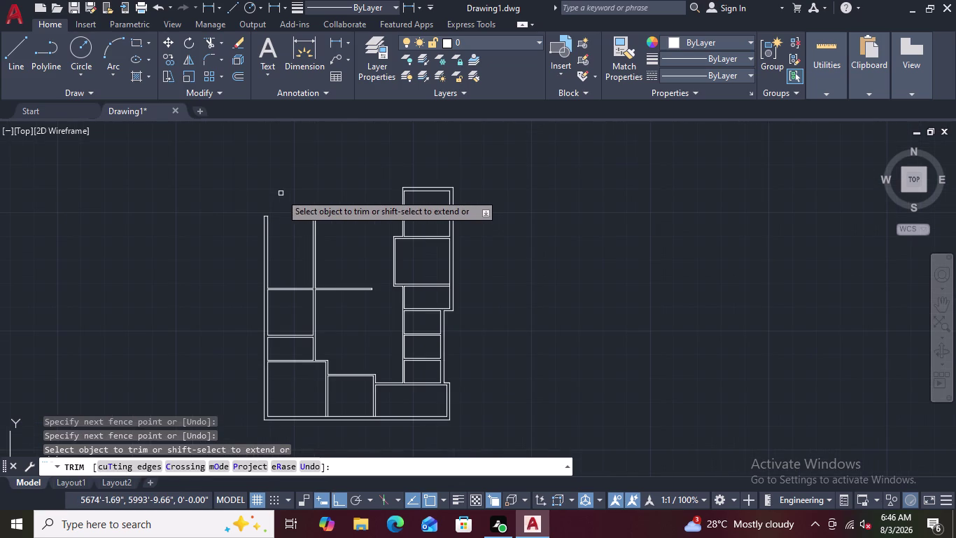
scroll(up, 3)
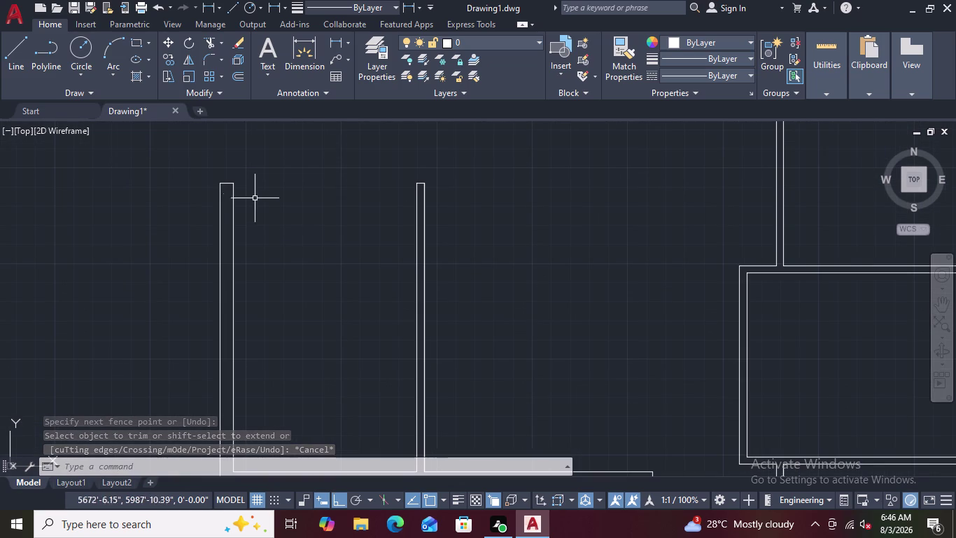
scroll(down, 3)
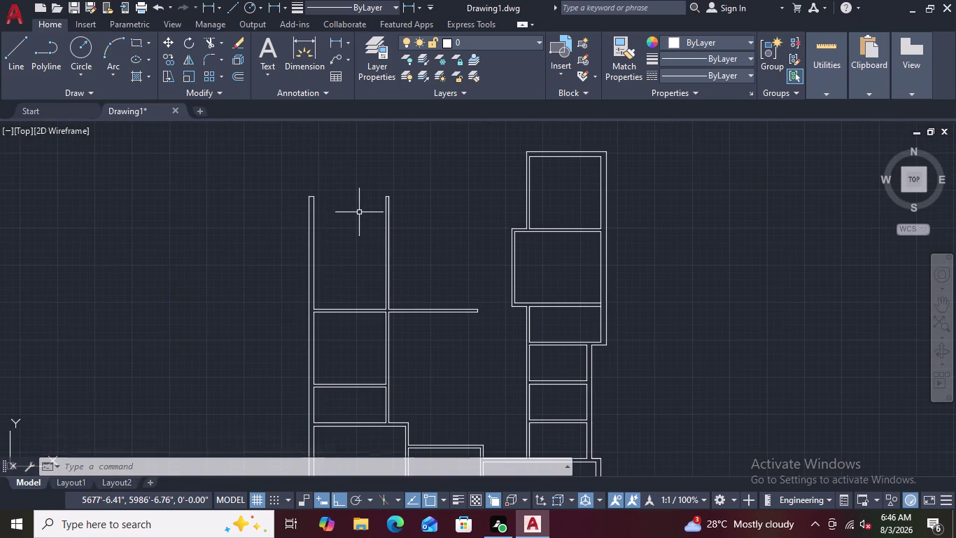
scroll(down, 3)
scroll(up, 3)
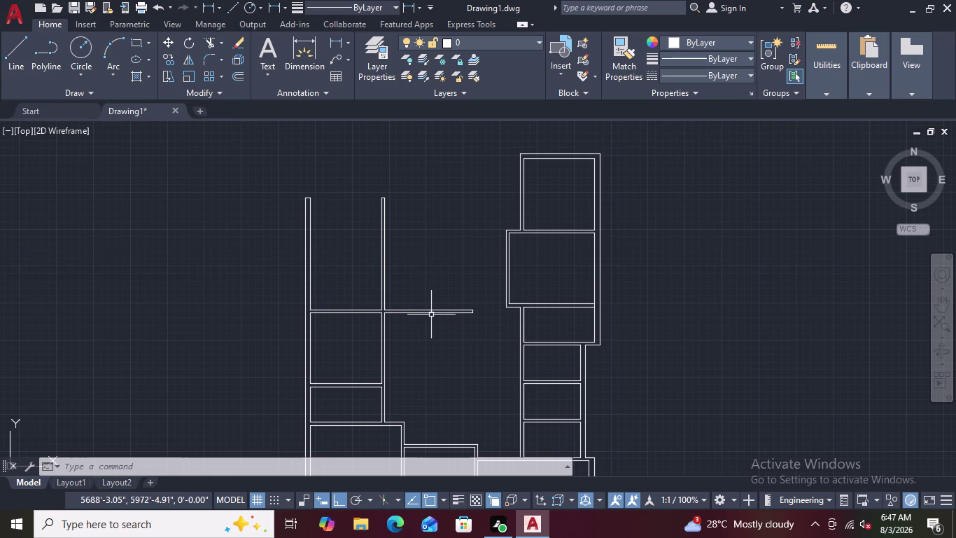
scroll(down, 3)
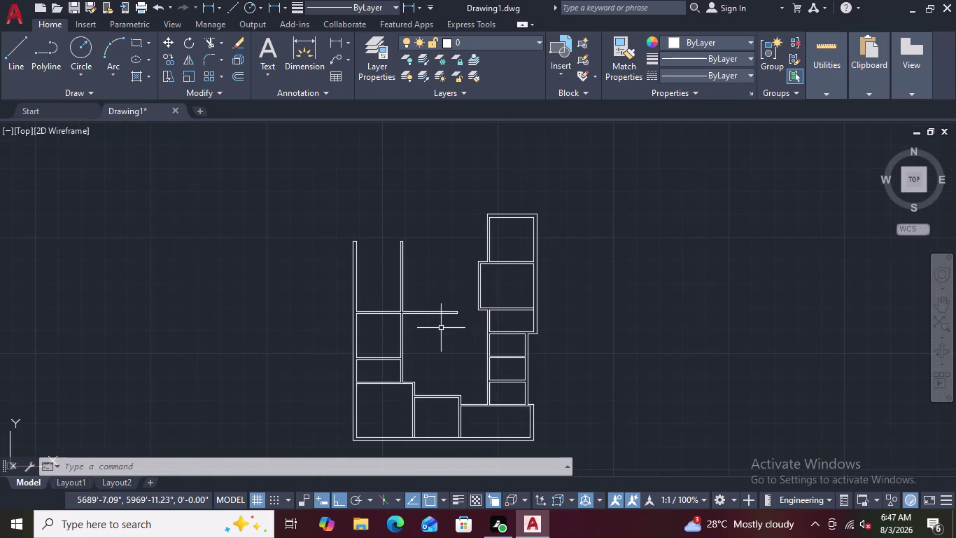
scroll(down, 3)
scroll(up, 3)
scroll(up, 3)
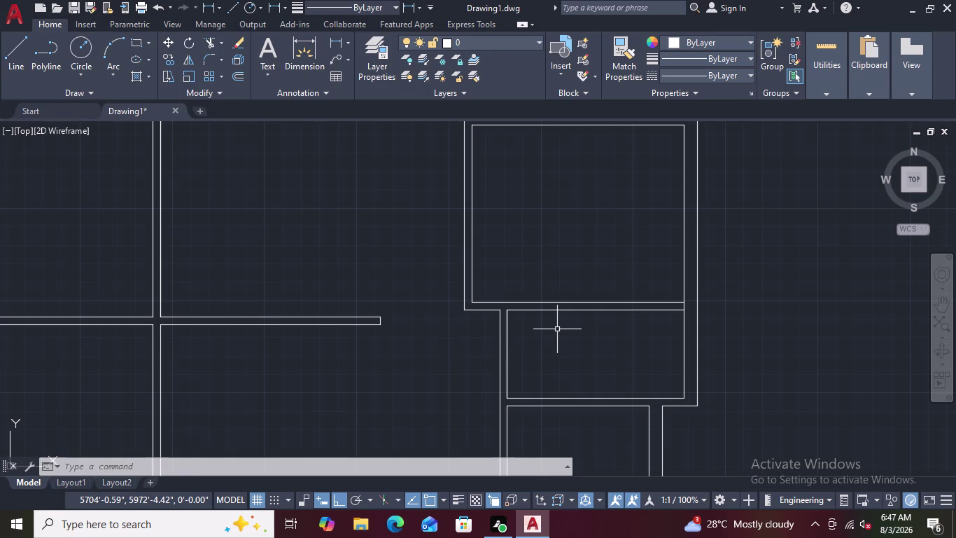
scroll(down, 3)
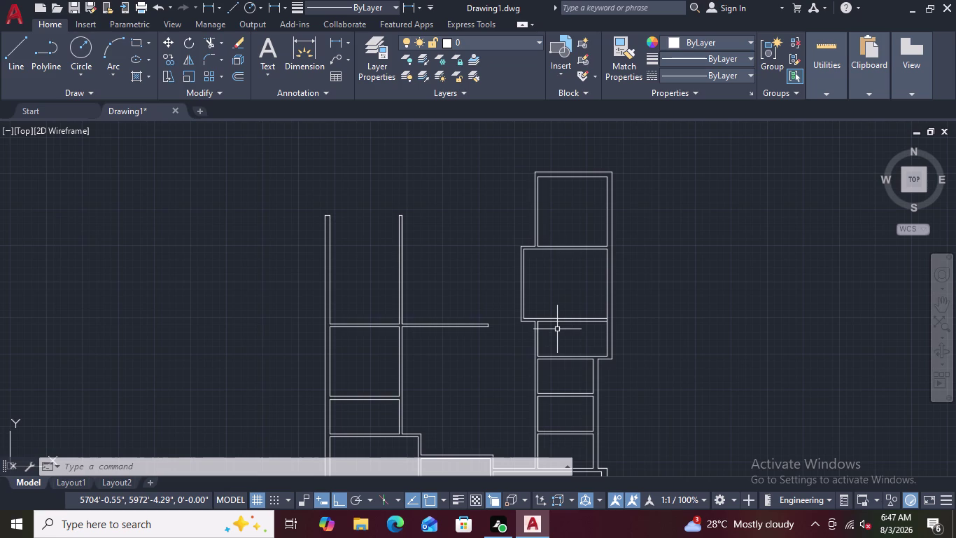
scroll(down, 3)
scroll(up, 3)
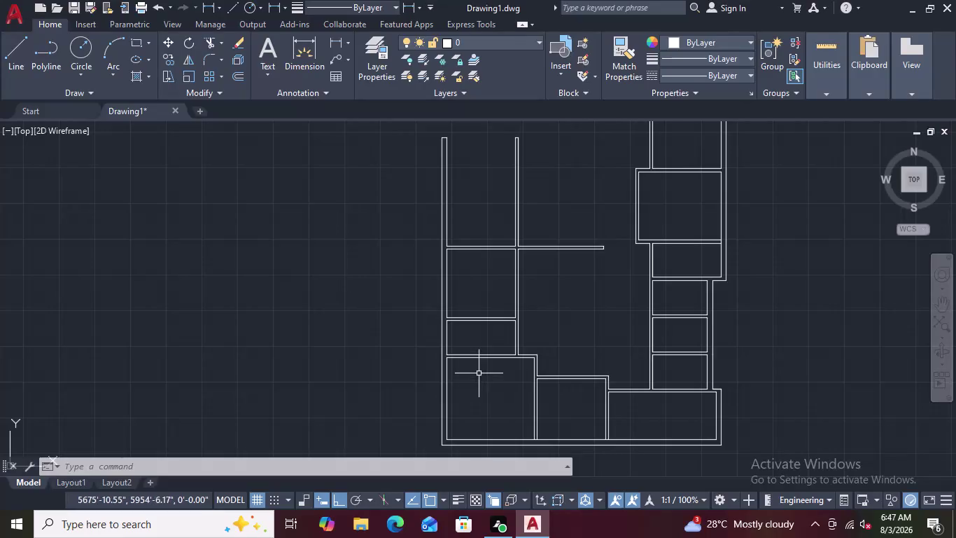
scroll(up, 3)
scroll(down, 3)
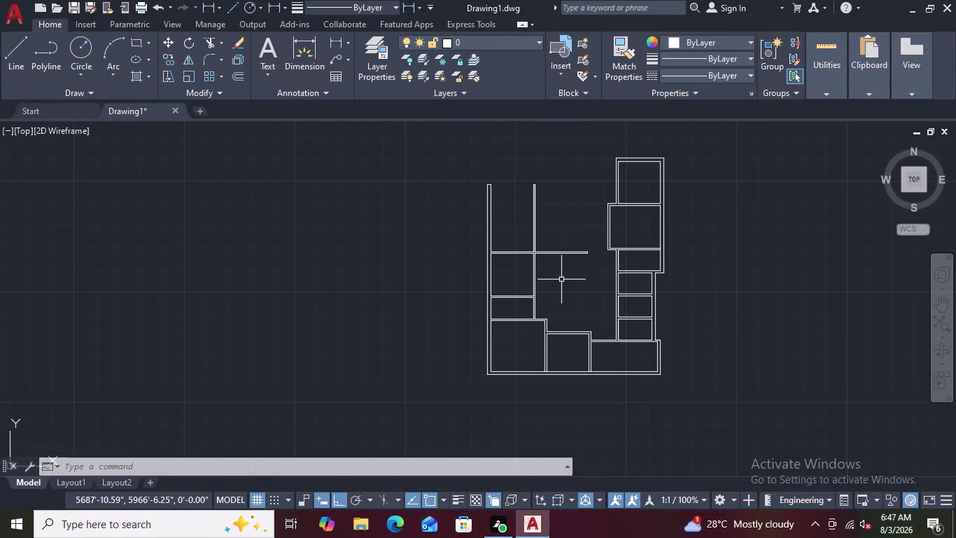
scroll(down, 3)
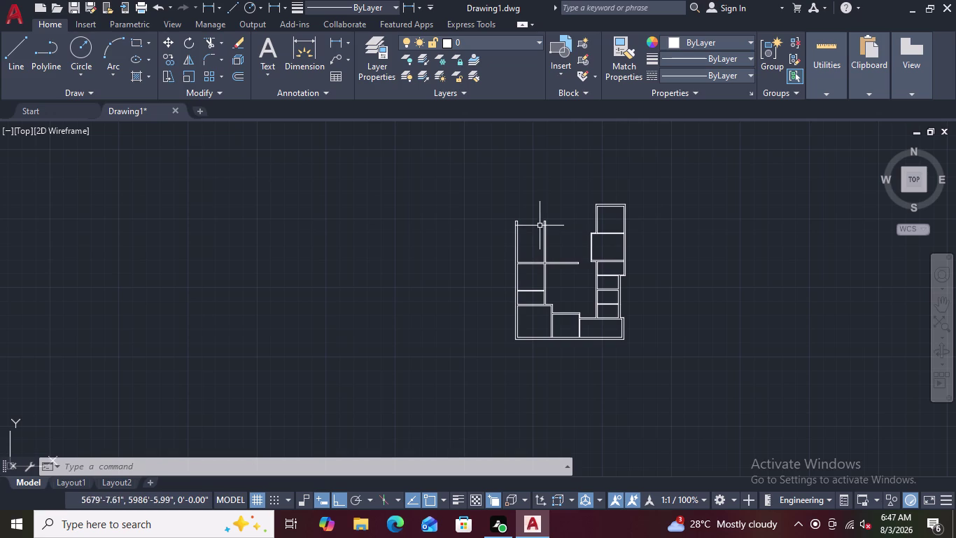
scroll(up, 3)
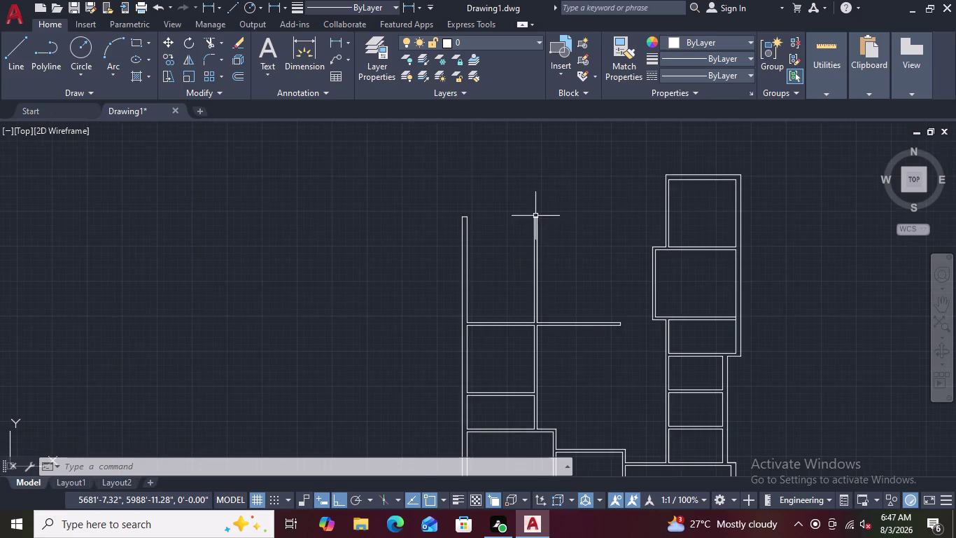
scroll(up, 3)
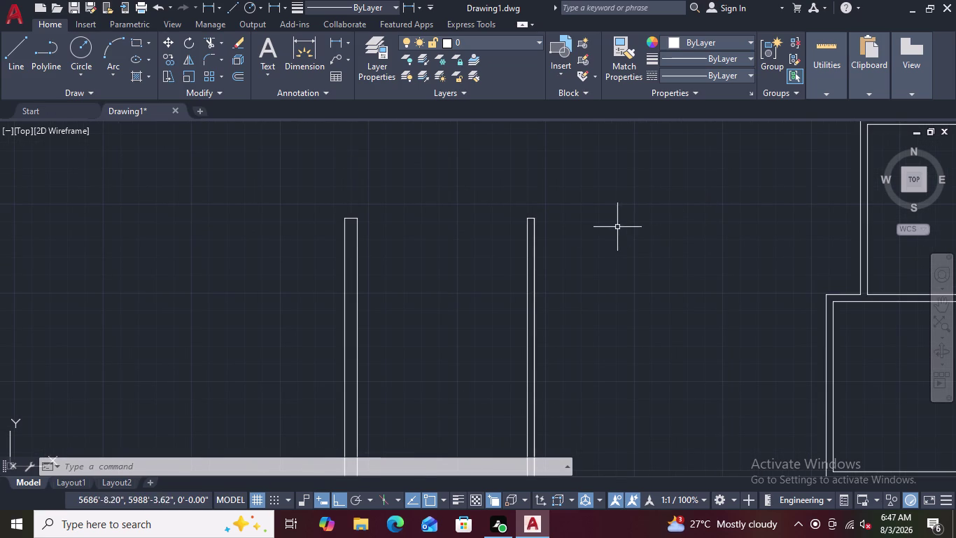
Draw a horizontal line from the top of the left wall to the right wing's wall.
key(l)
key(space)
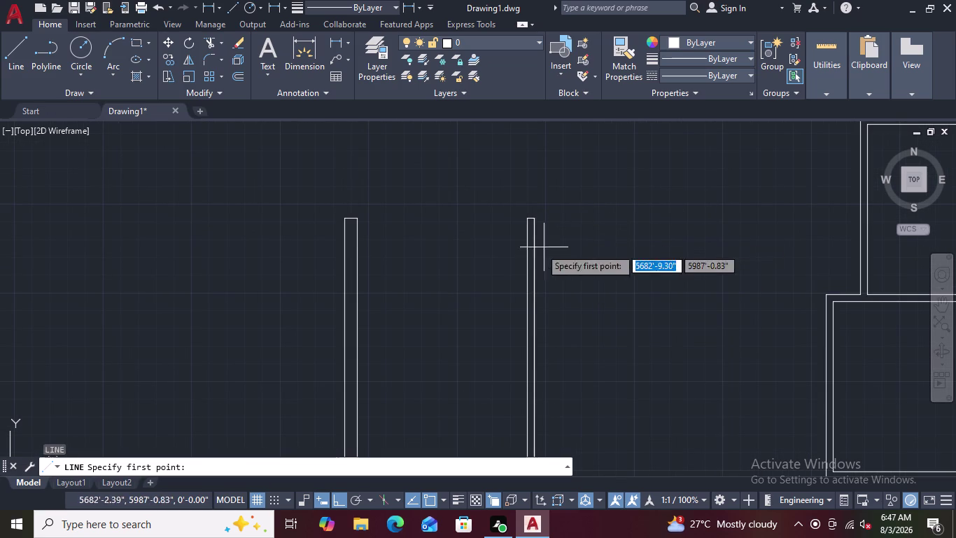
click(344, 221)
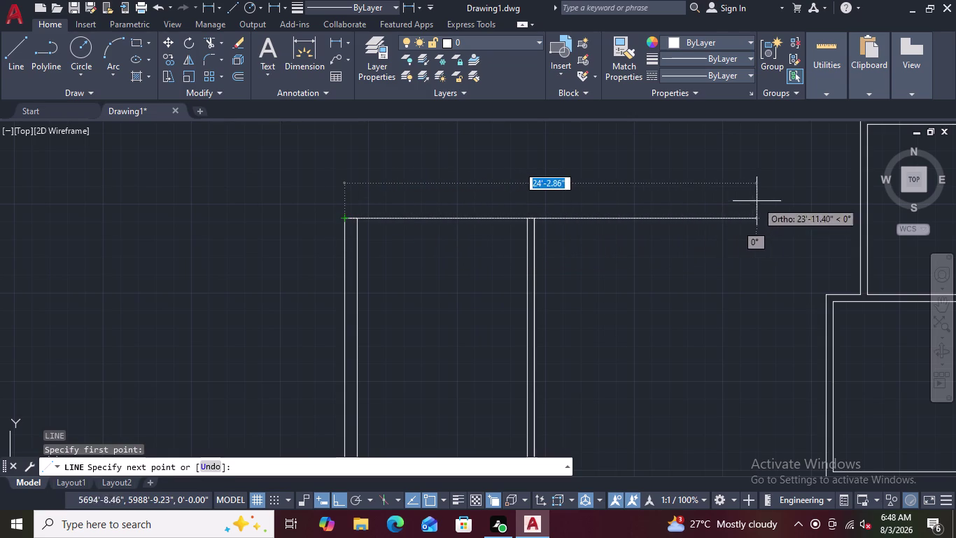
click(856, 219)
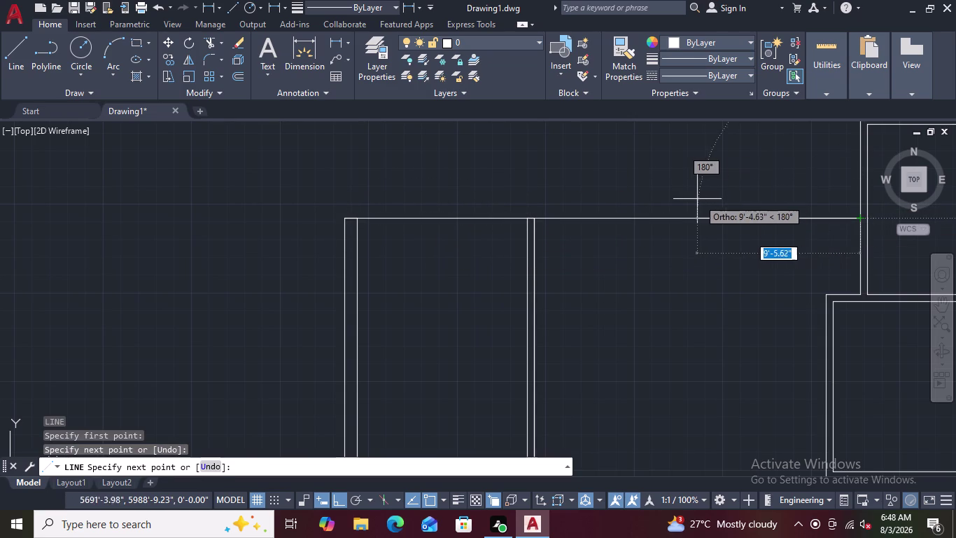
key(Escape)
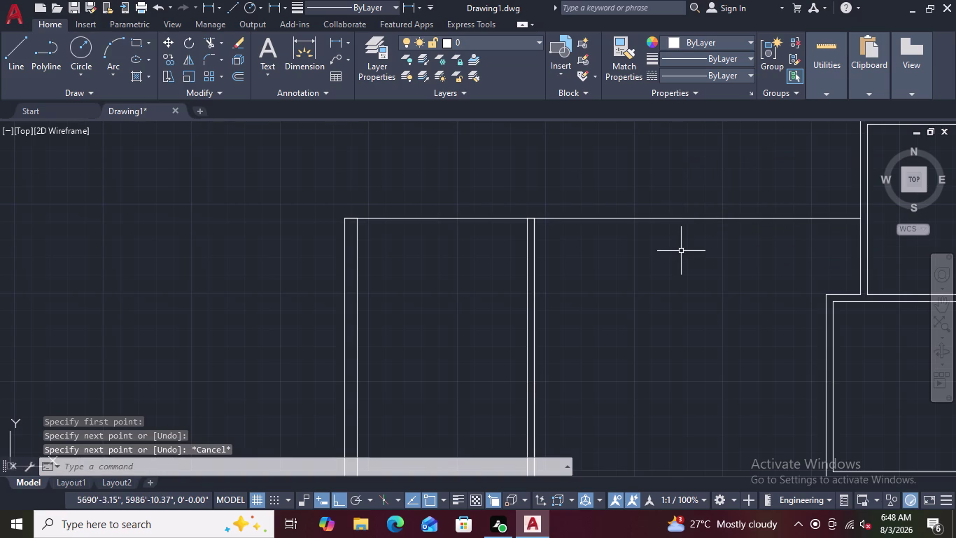
scroll(down, 3)
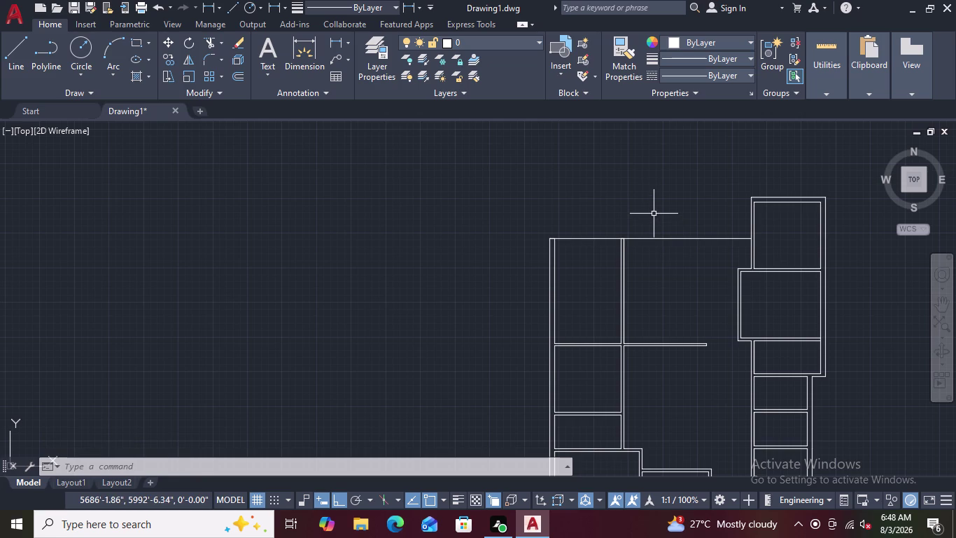
Zoom to the top of the plan and launch OFFSET with the O alias.
scroll(down, 3)
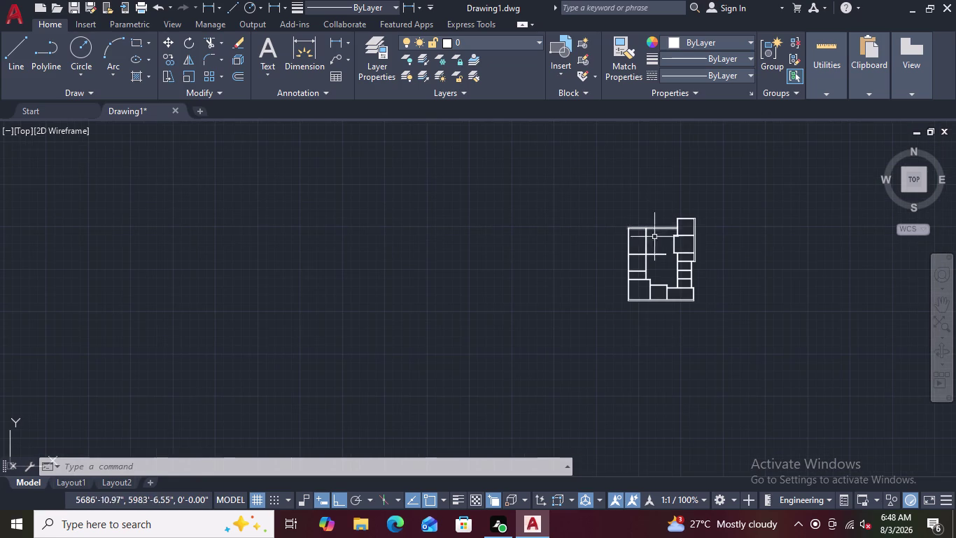
scroll(up, 3)
scroll(down, 3)
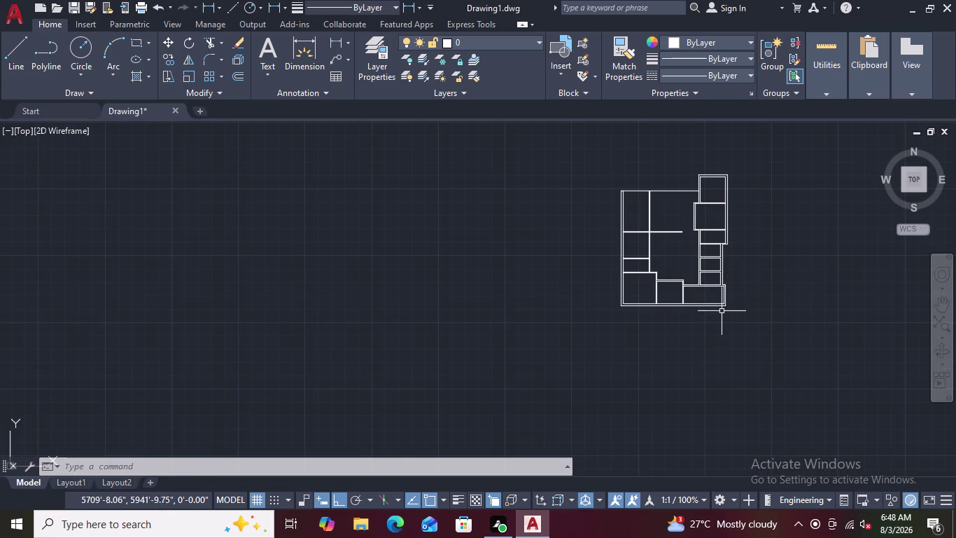
scroll(up, 3)
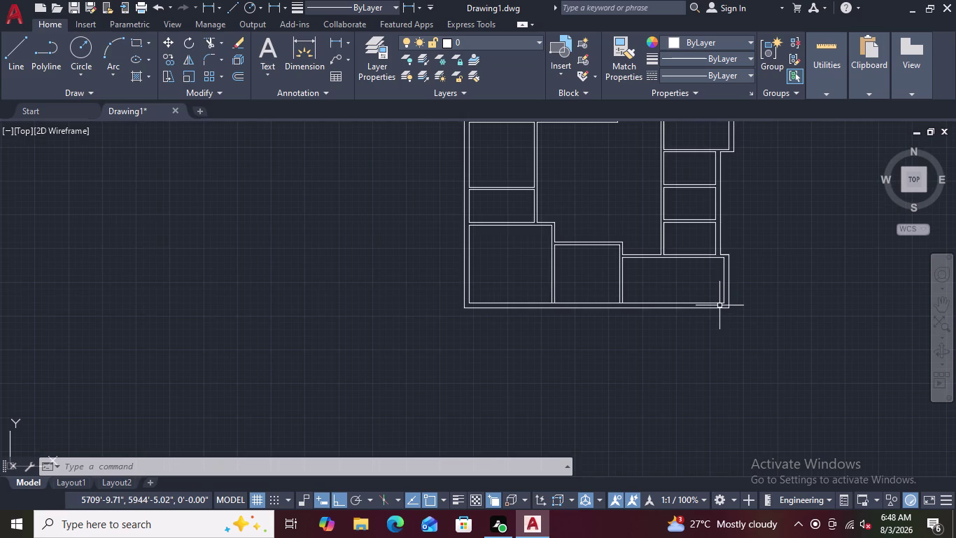
scroll(down, 3)
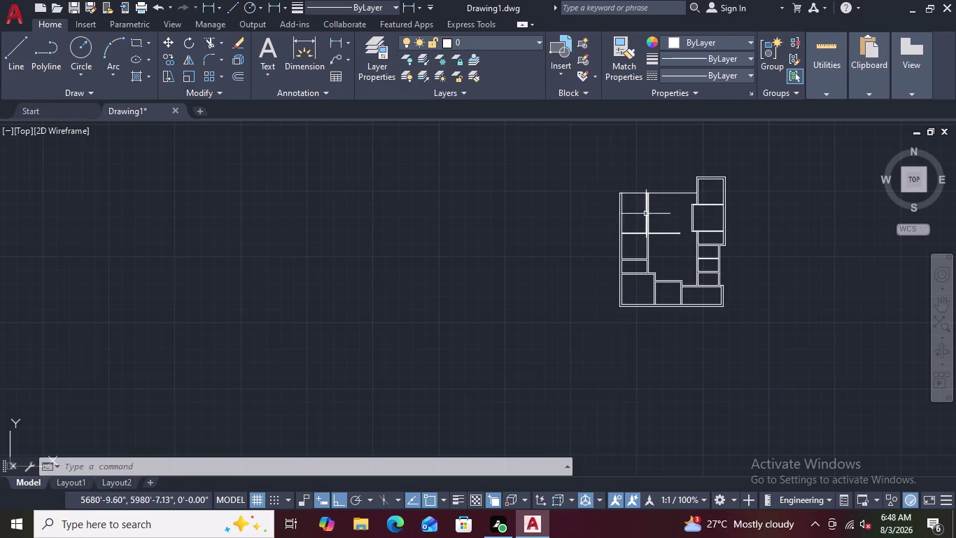
scroll(up, 3)
text(O)
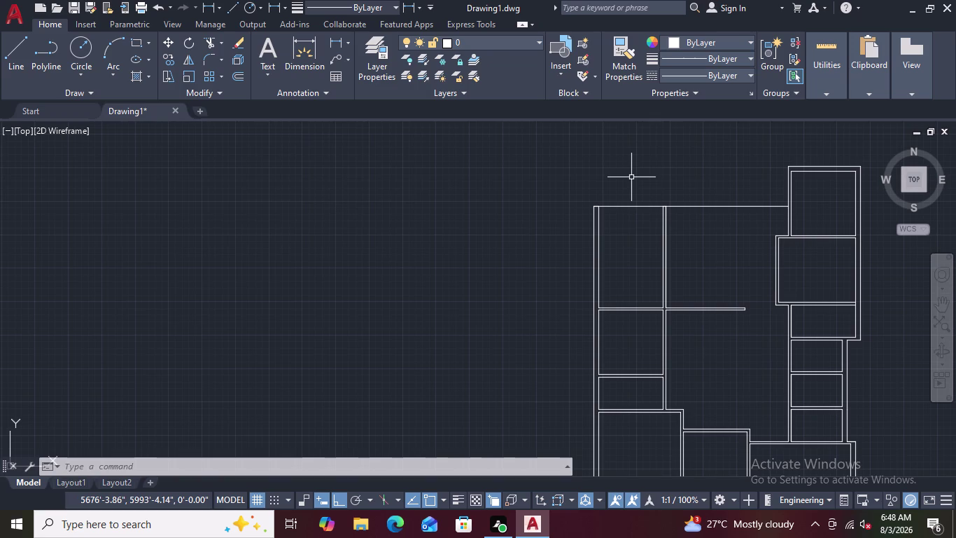
key(space)
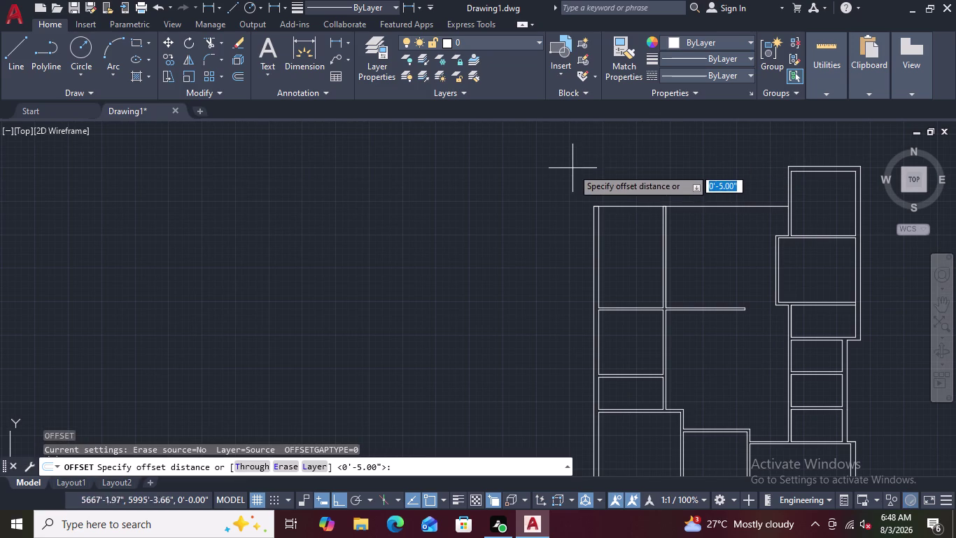
key(9)
key(shift+quotedbl)
key(Return)
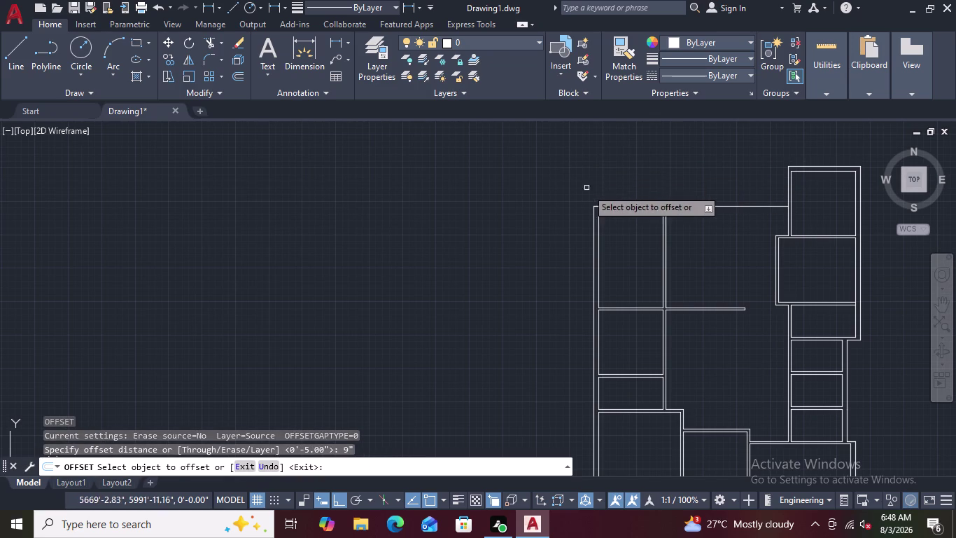
click(616, 208)
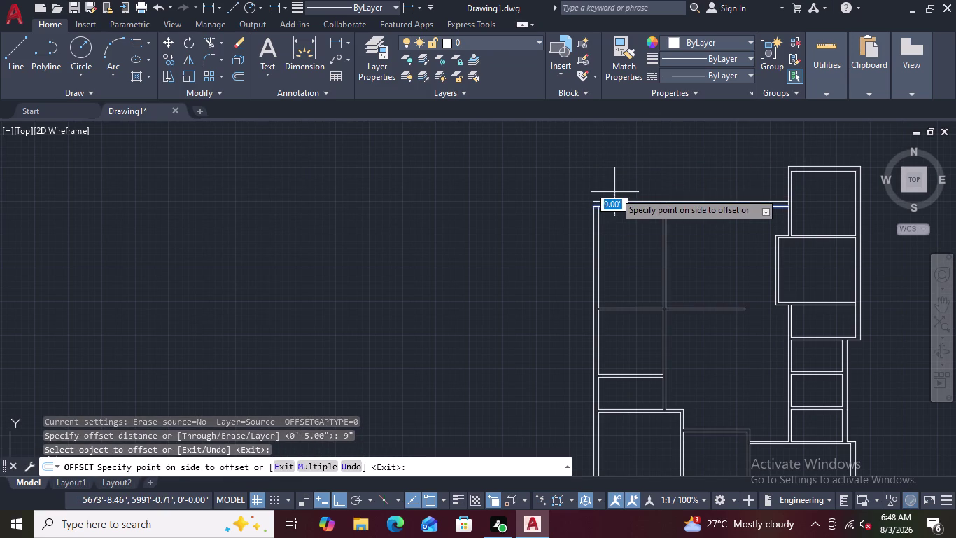
click(615, 188)
right_click(616, 188)
key(Escape)
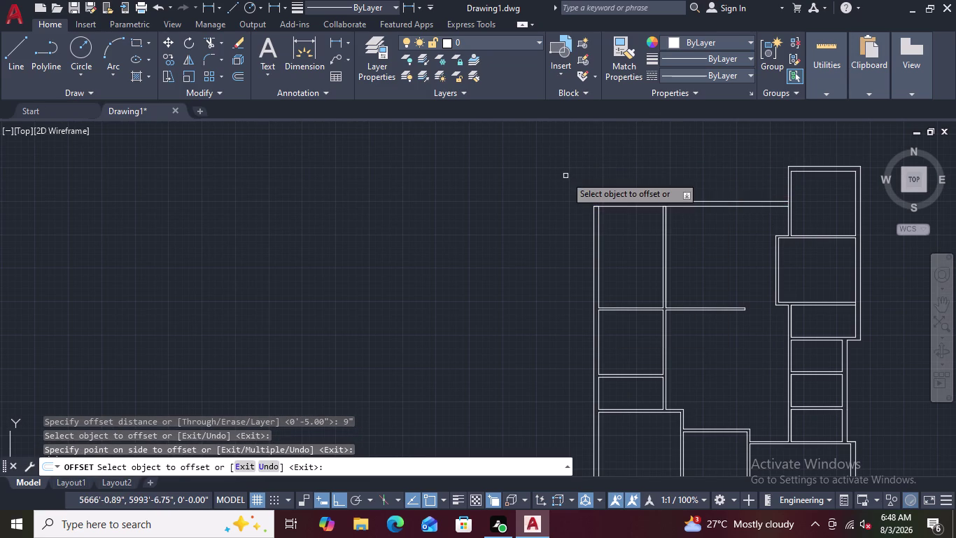
scroll(up, 3)
scroll(up, 3)
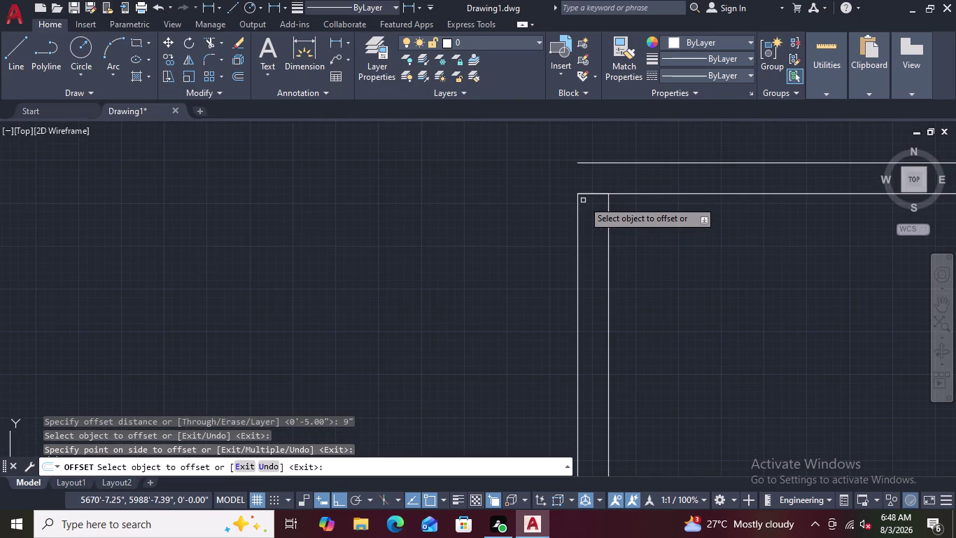
key(Escape)
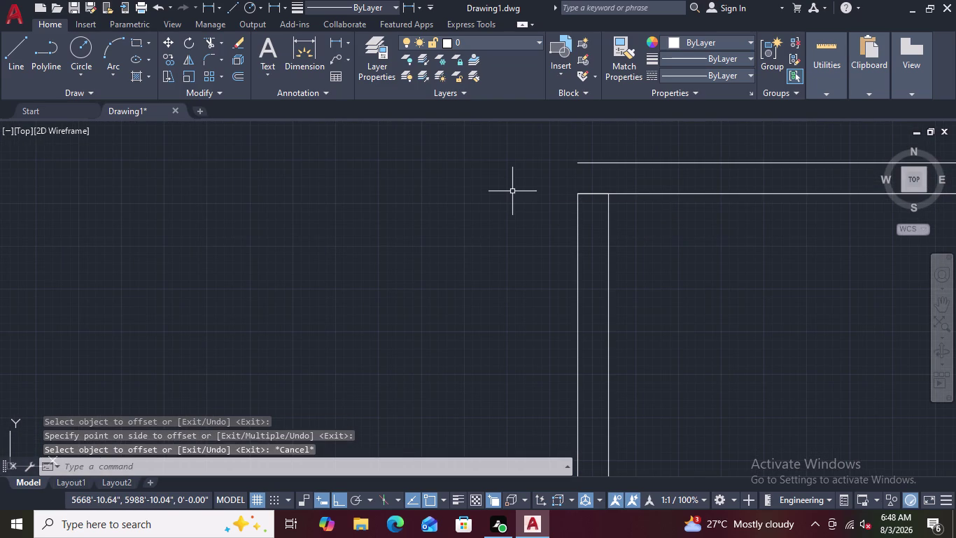
text(F)
key(space)
click(577, 205)
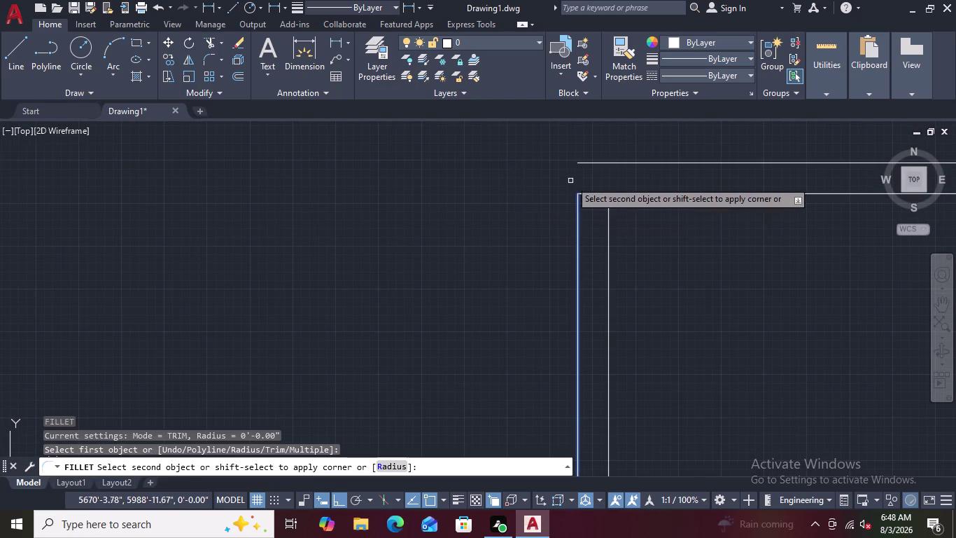
click(590, 164)
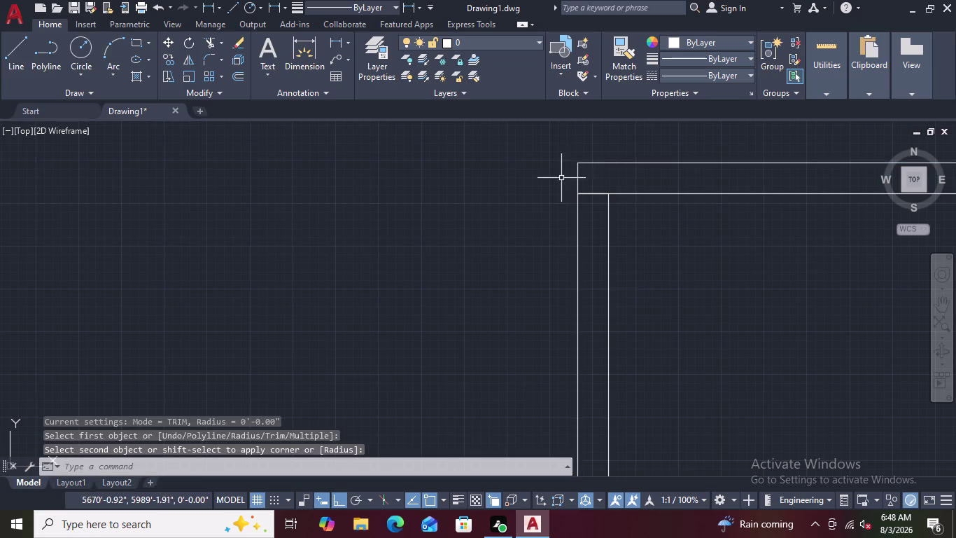
scroll(down, 3)
key(Escape)
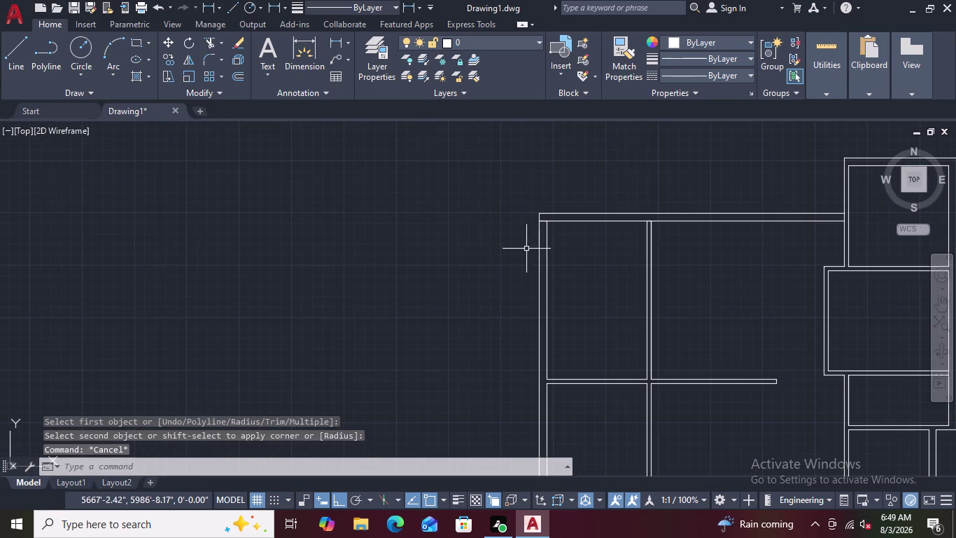
key(Escape)
key(Escape)
Start a trim at the top-left corner, then abandon it at the overlapping-line choice.
scroll(up, 3)
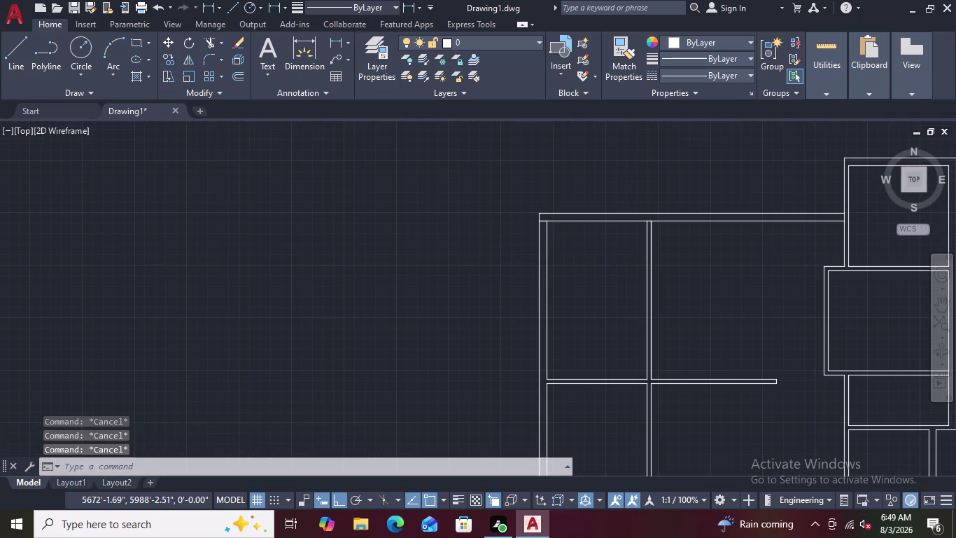
scroll(up, 3)
text(TR)
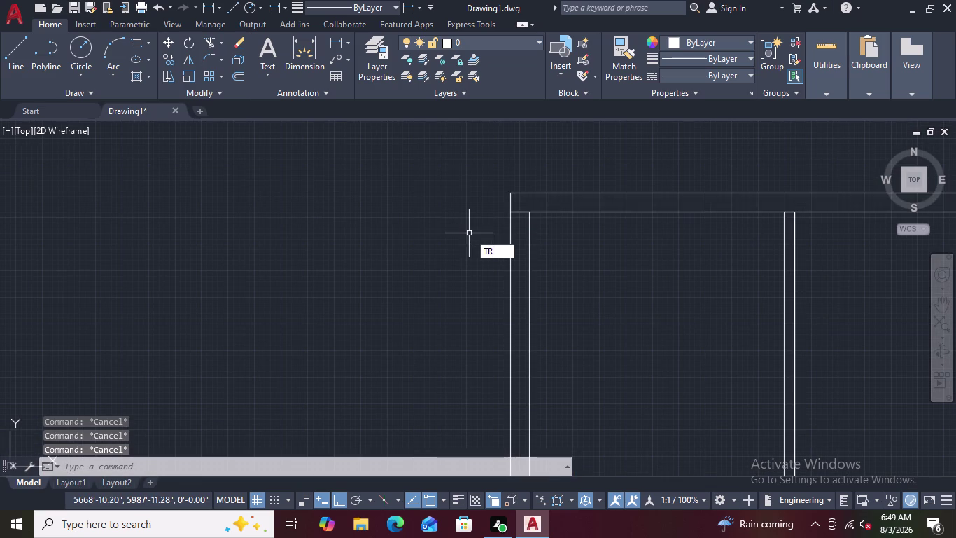
key(space)
click(520, 211)
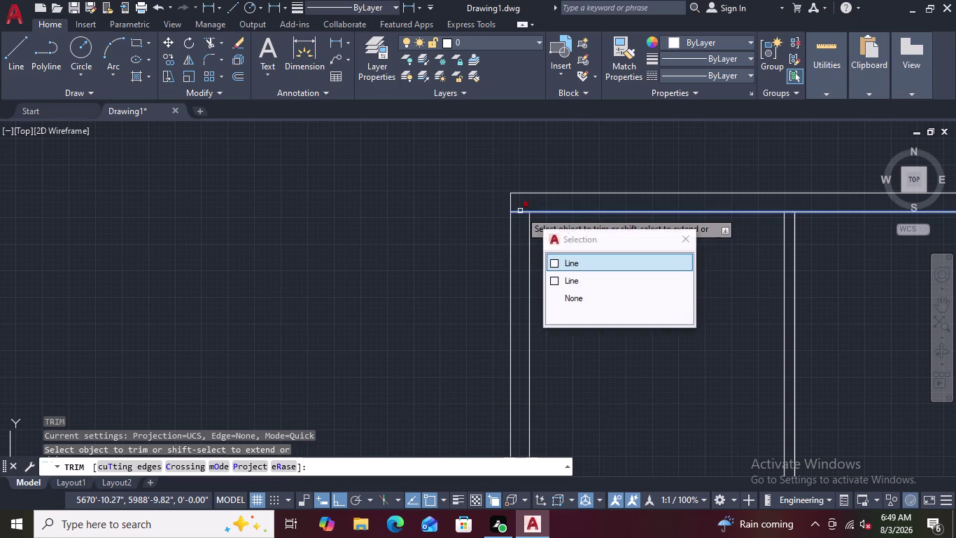
key(Escape)
key(Escape)
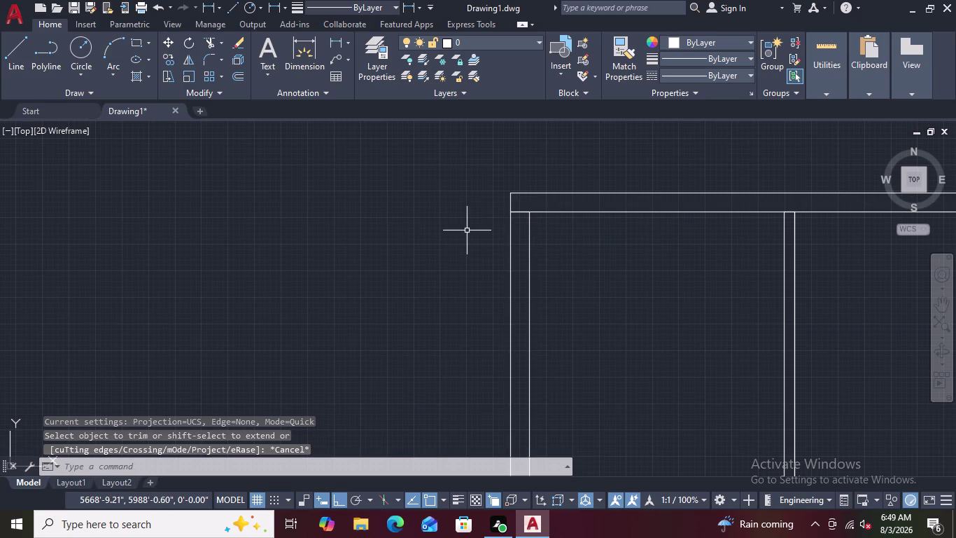
Trim the stray wall line and its overhang at the top-left corner.
text(TR)
key(space)
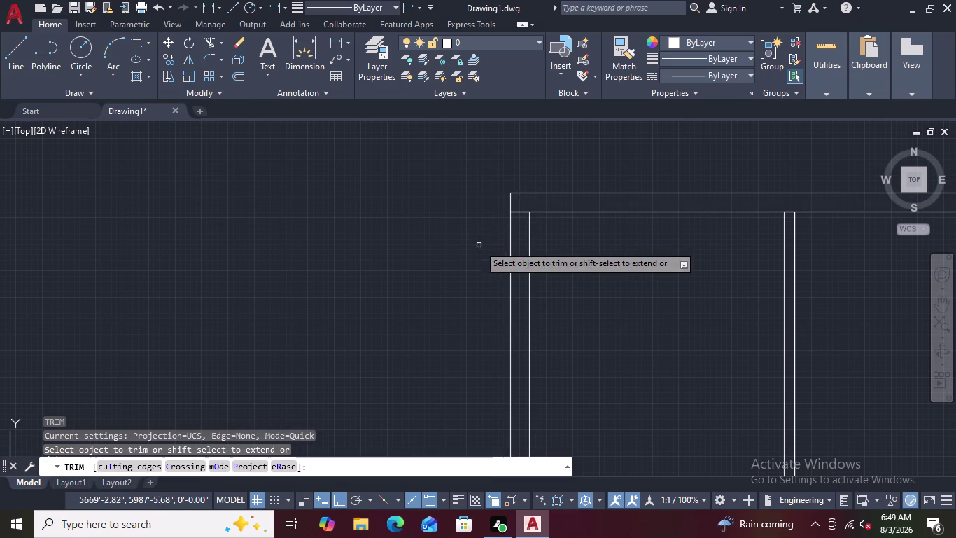
click(521, 213)
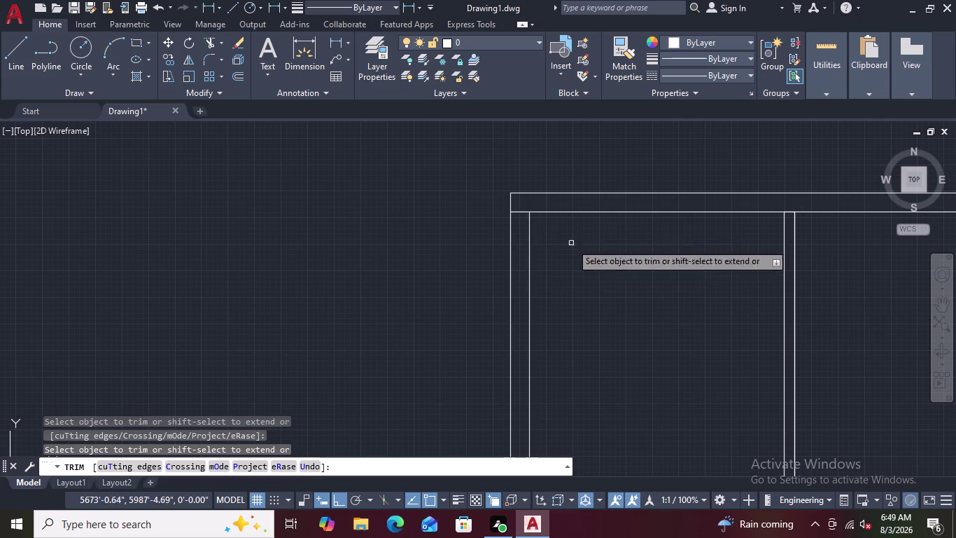
click(517, 213)
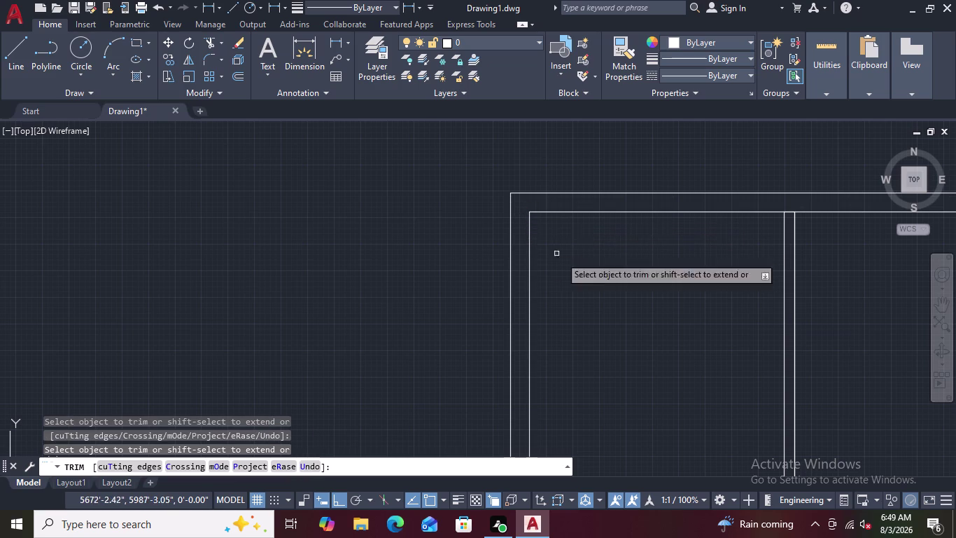
scroll(down, 3)
scroll(up, 3)
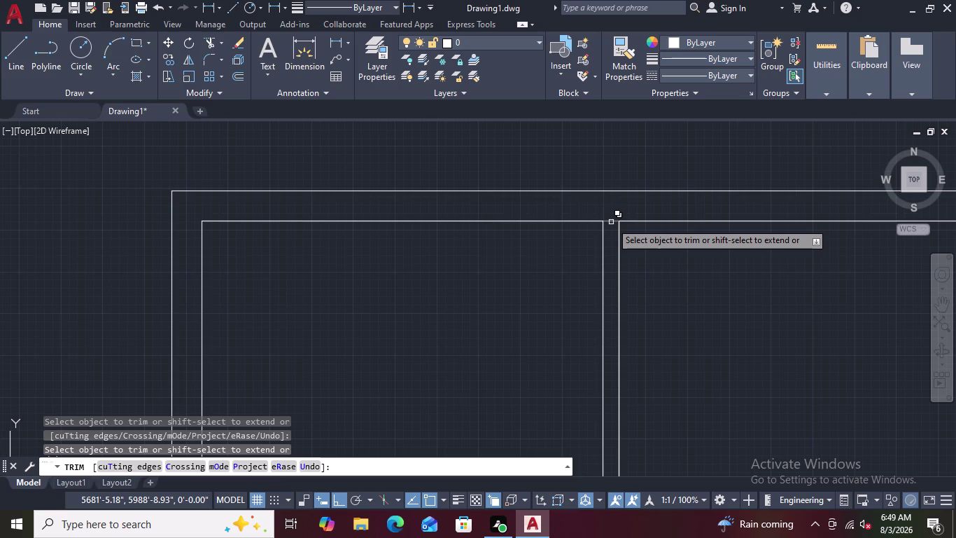
scroll(down, 3)
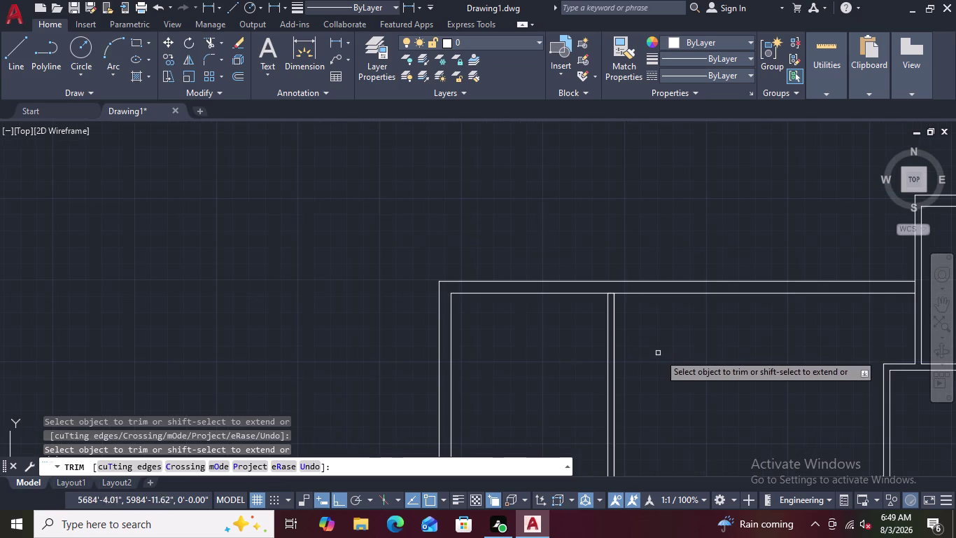
scroll(down, 3)
Trim the wall line at the upper-room junction, then recentre the whole plan.
middle_drag(757, 338, 600, 336)
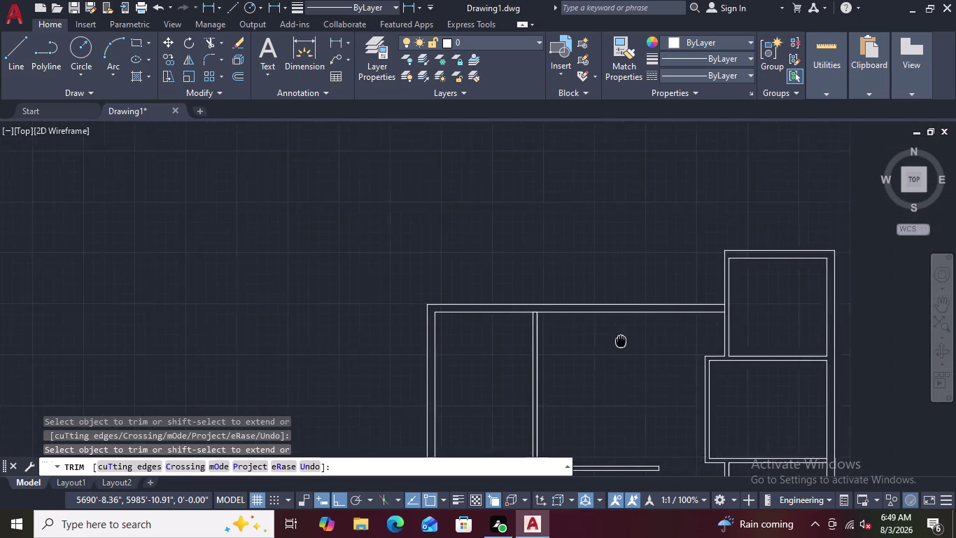
middle_drag(599, 336, 566, 325)
scroll(up, 3)
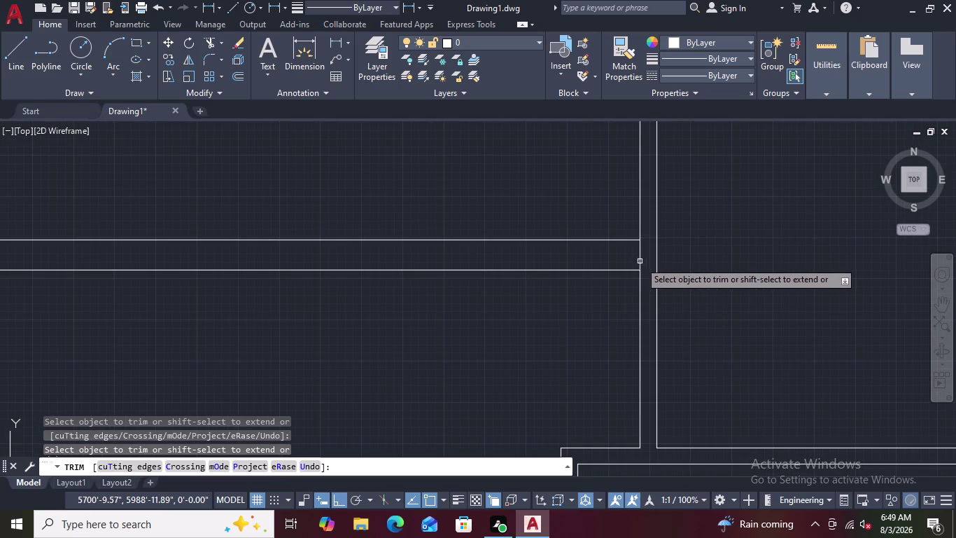
click(640, 255)
scroll(down, 3)
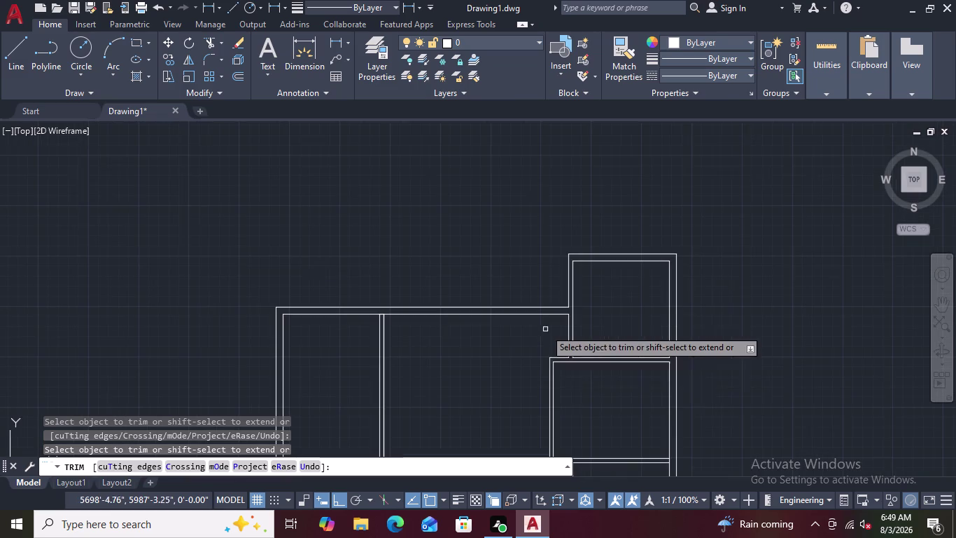
scroll(down, 3)
middle_drag(485, 379, 546, 223)
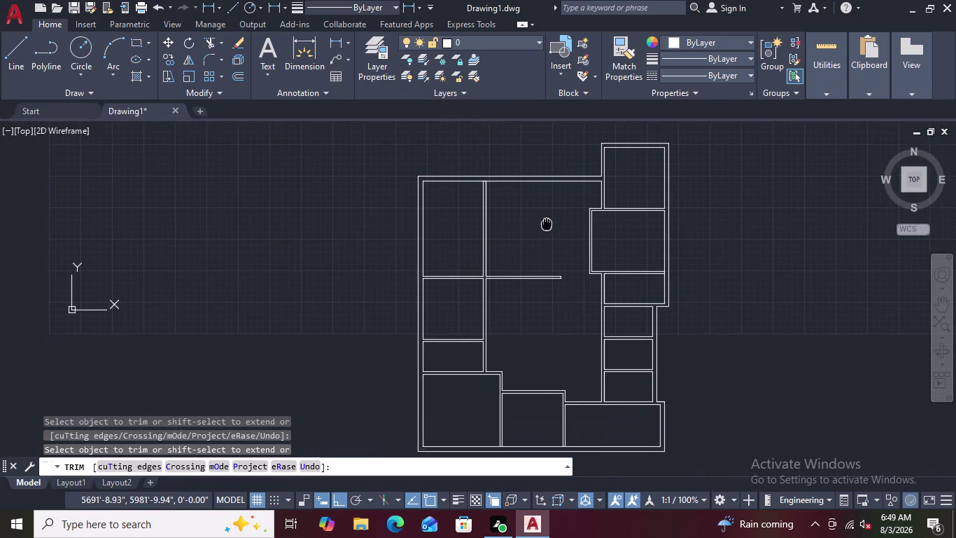
middle_drag(547, 223, 548, 221)
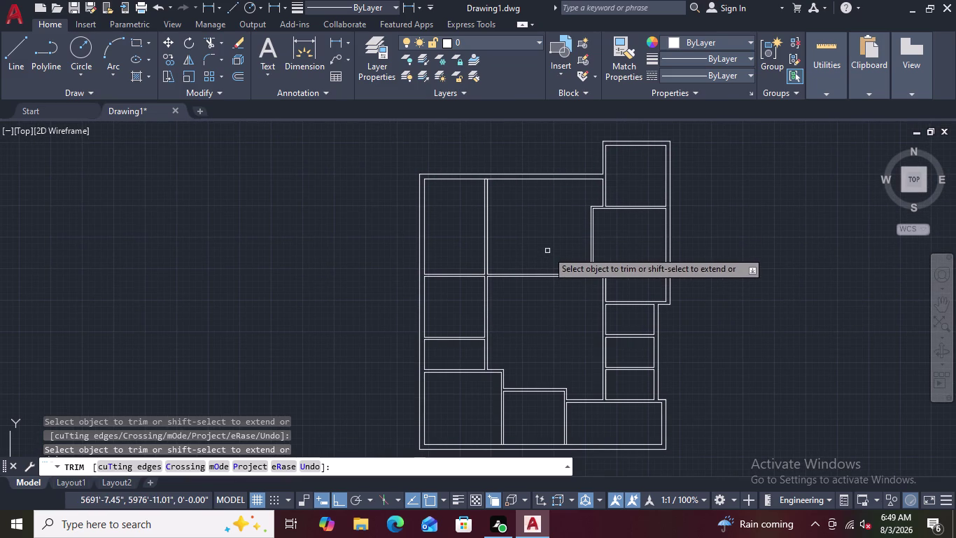
key(Escape)
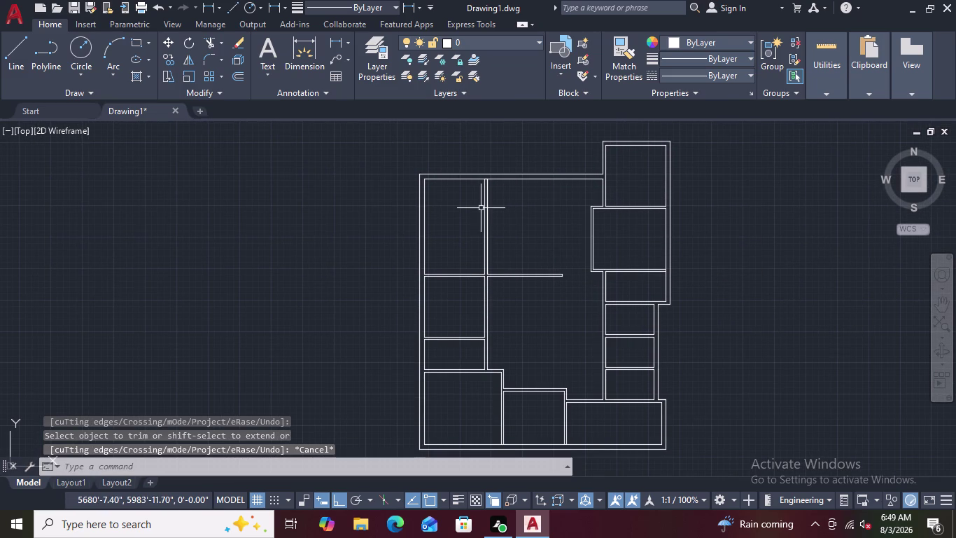
Draw a wall line from the right-hand room's wall left to the interior wall.
key(l)
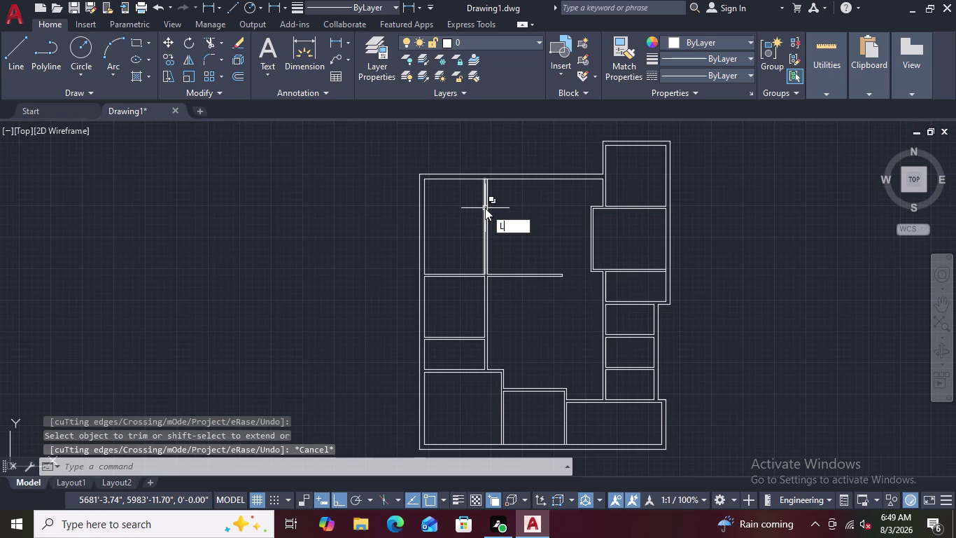
key(space)
scroll(up, 3)
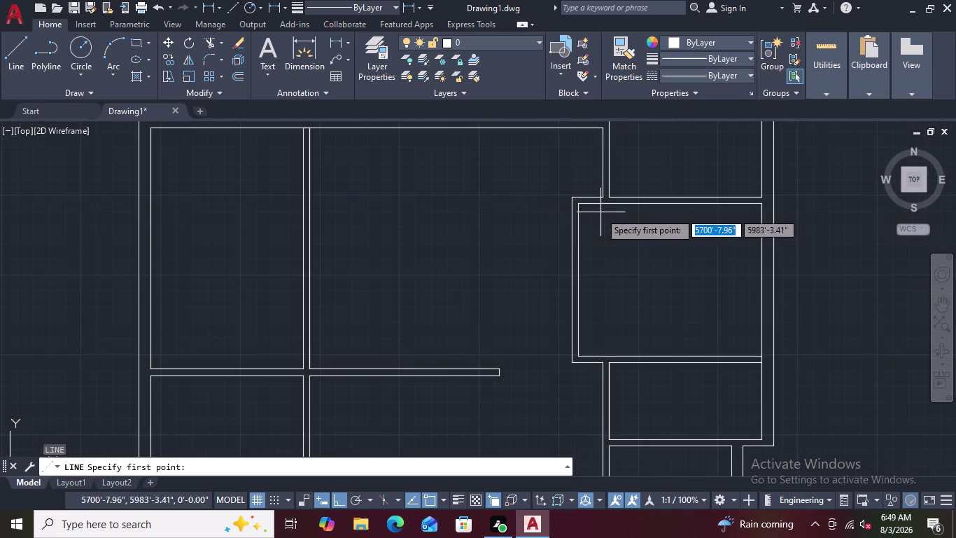
click(574, 196)
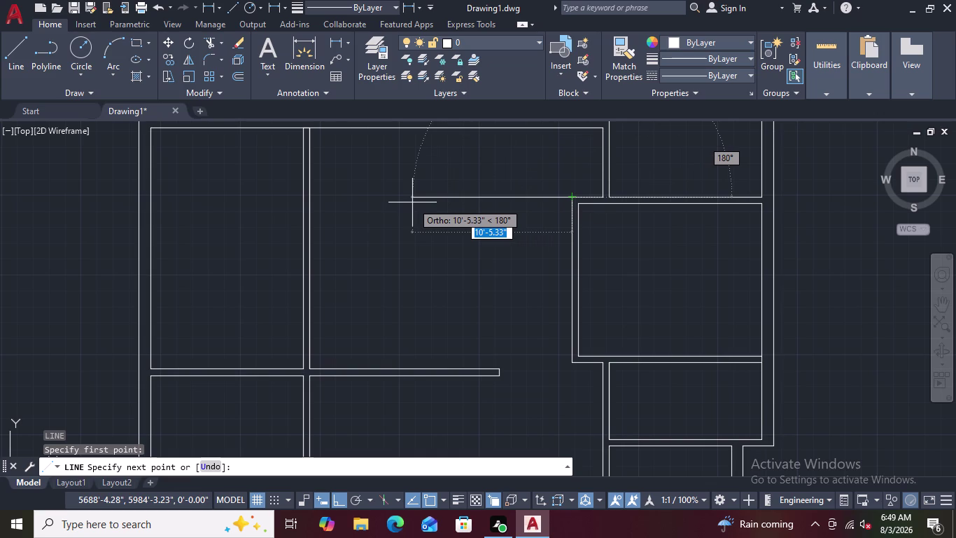
click(303, 196)
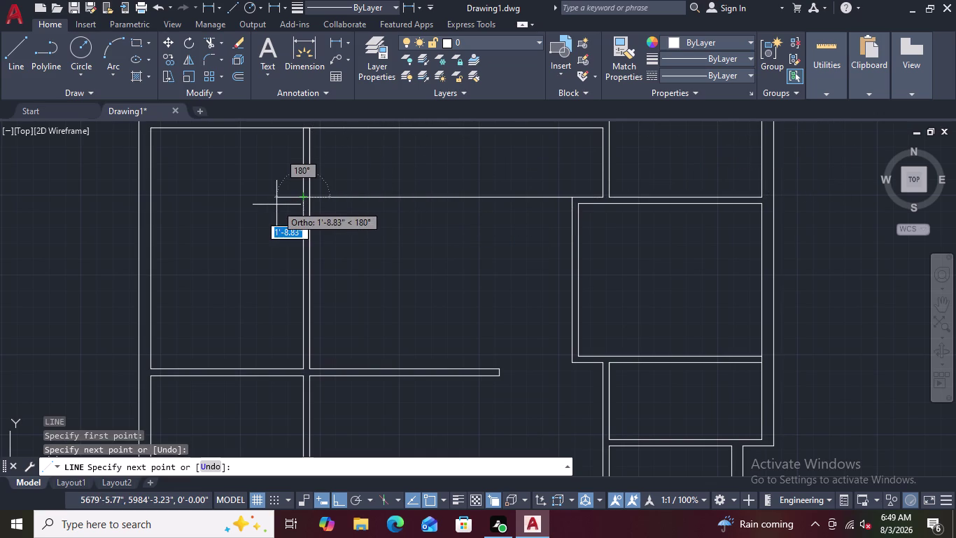
key(Escape)
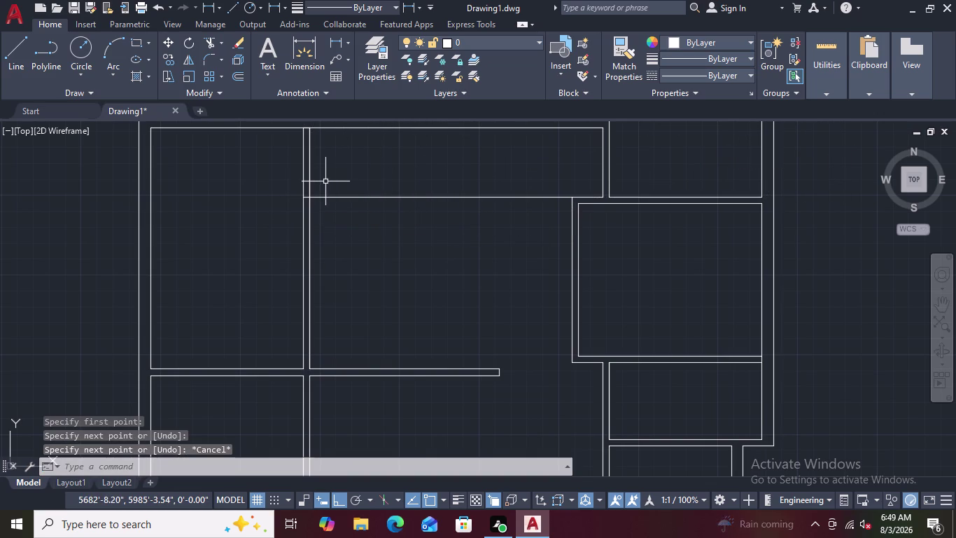
Fence-trim the interior wall lines above the new line and the leftover horizontal wall lines.
text(TR)
key(space)
drag(352, 154, 334, 166)
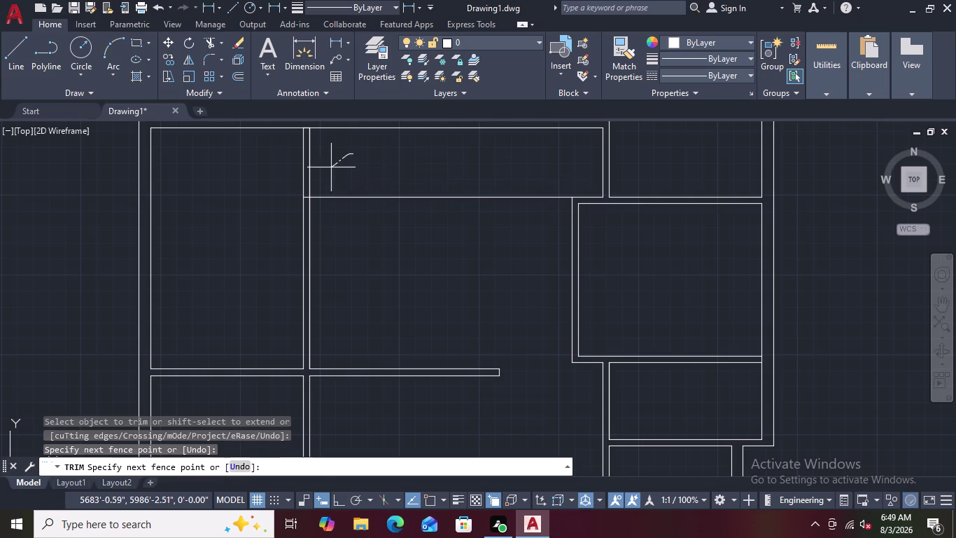
drag(334, 165, 285, 188)
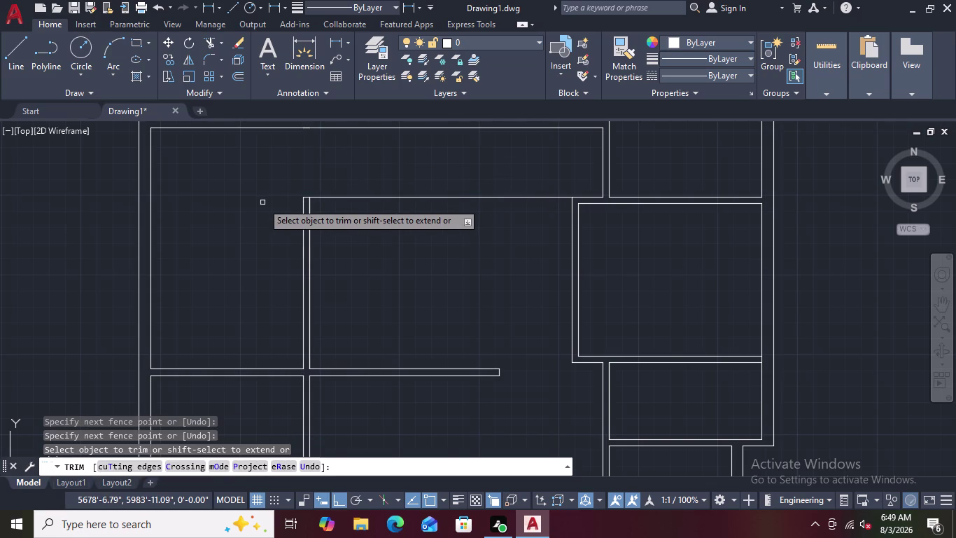
scroll(down, 3)
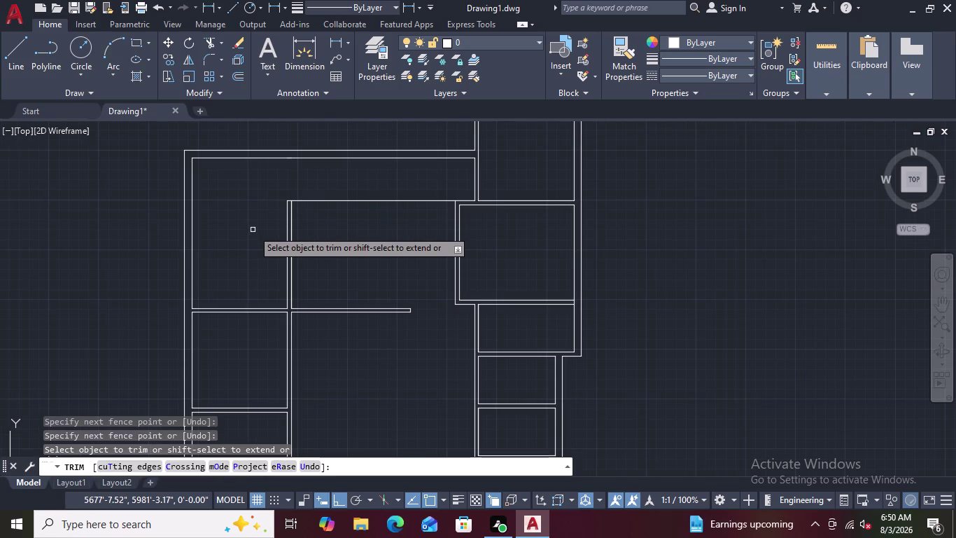
scroll(up, 3)
drag(452, 167, 453, 237)
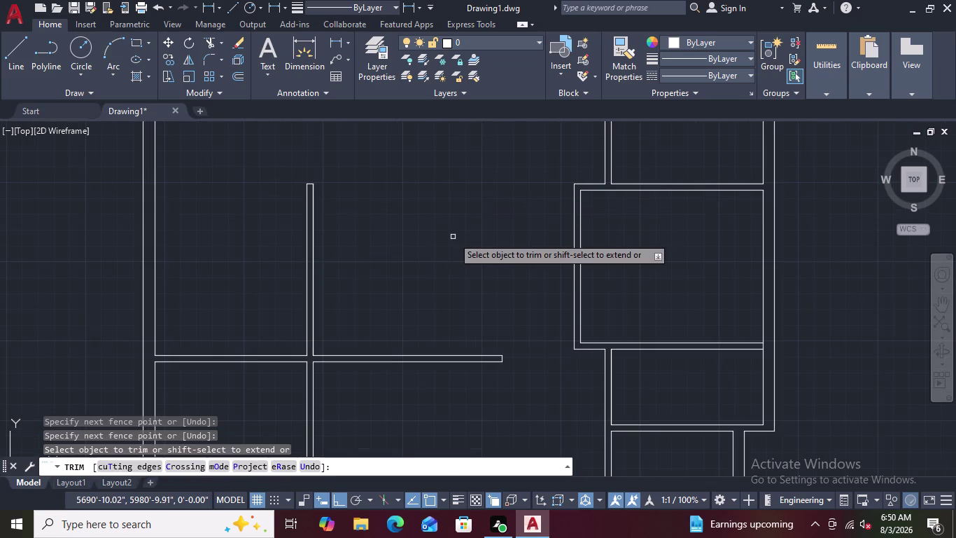
key(Escape)
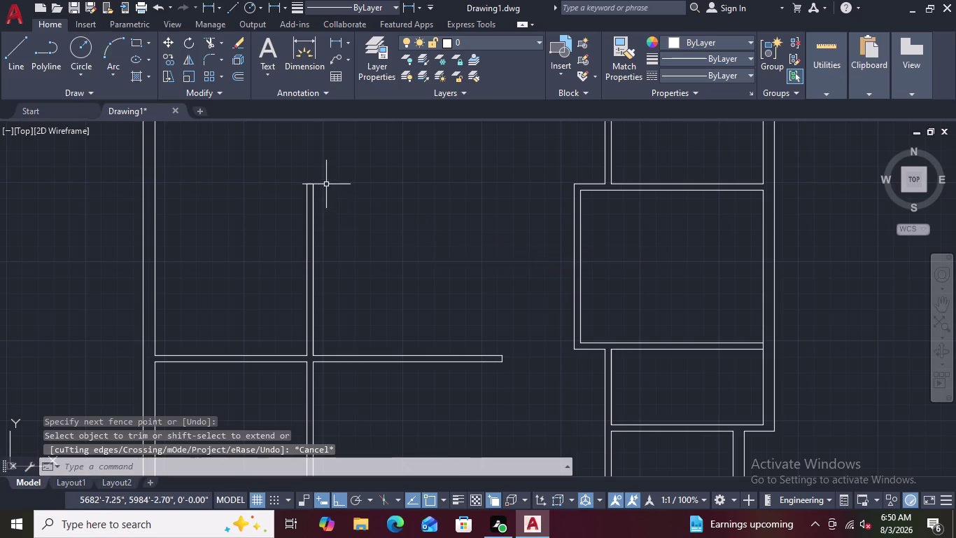
Recentre the floor plan in view and start saving the drawing.
scroll(up, 3)
scroll(down, 3)
scroll(up, 3)
scroll(down, 3)
scroll(down, 3)
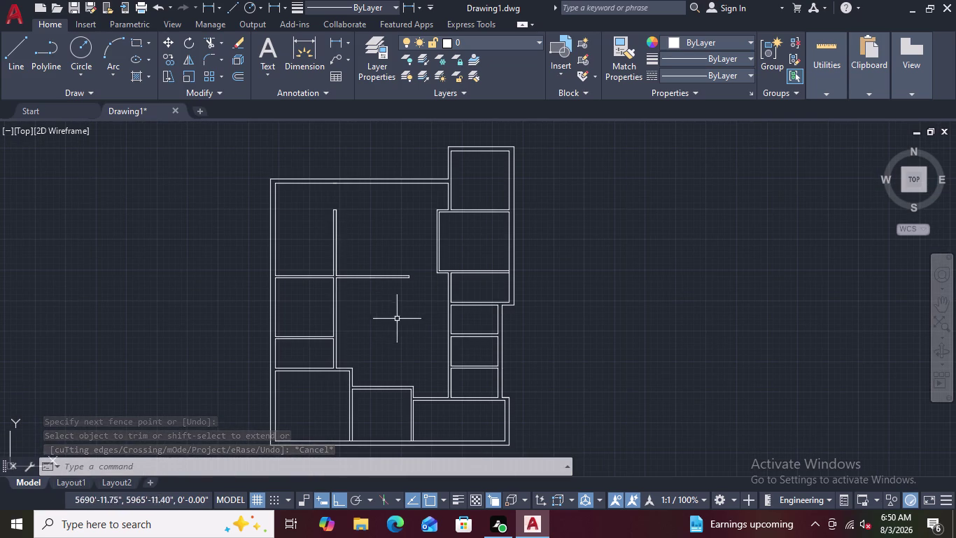
middle_drag(407, 320, 502, 274)
scroll(down, 3)
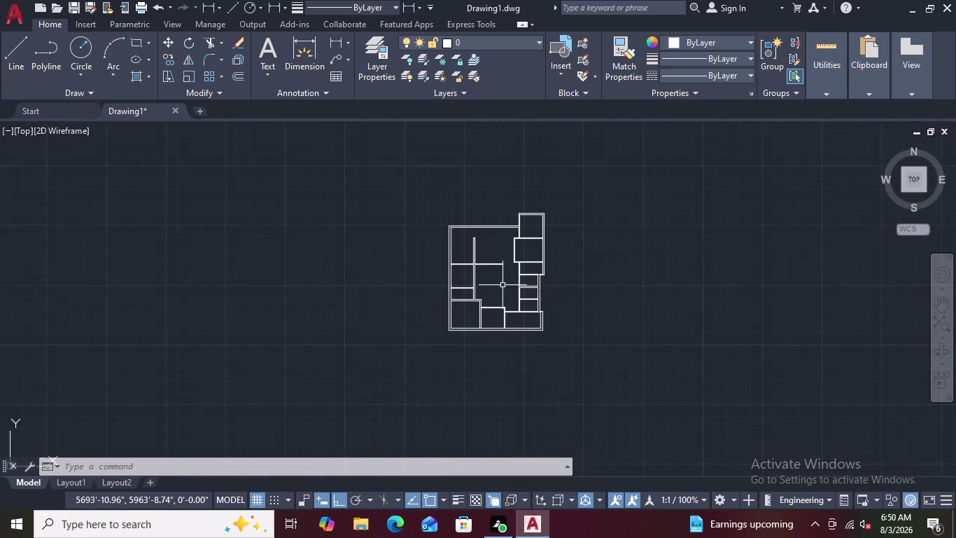
scroll(up, 3)
scroll(down, 3)
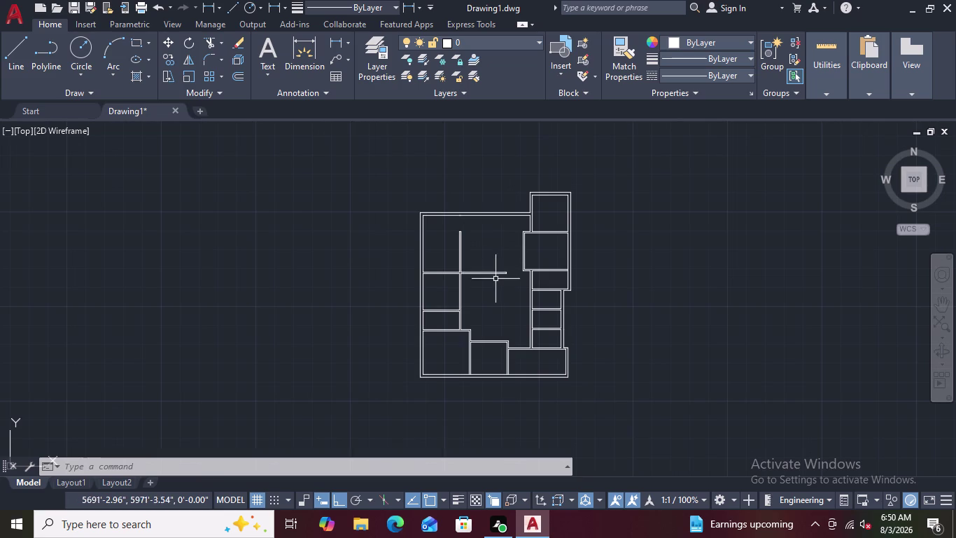
scroll(up, 3)
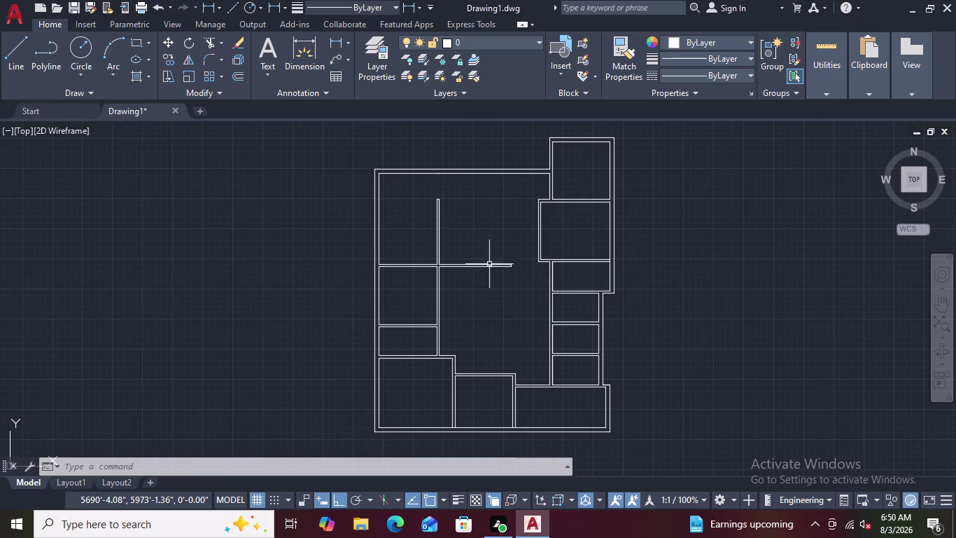
key(ctrl+s)
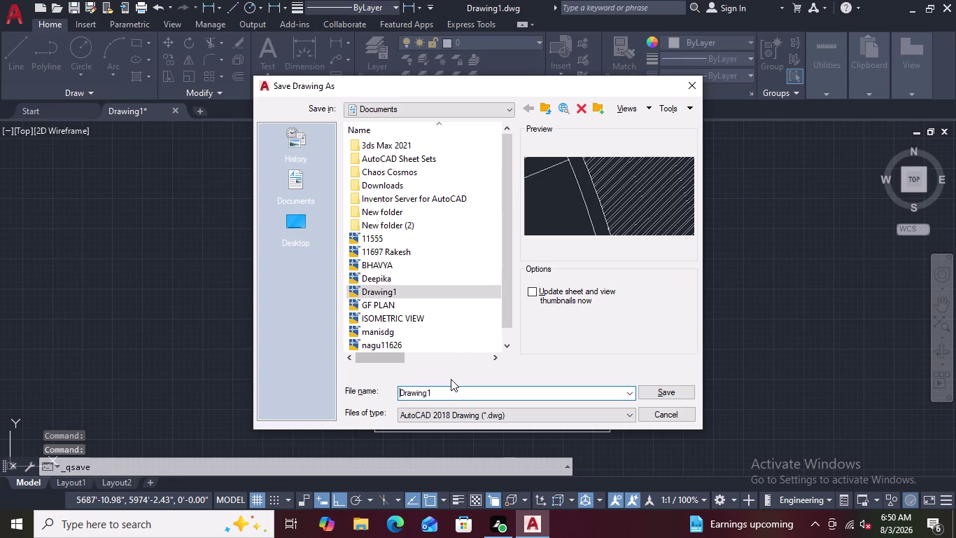
Save the floor plan as OFFICE BUILDING.dwg in the Documents folder.
click(450, 389)
key(BackSpace)
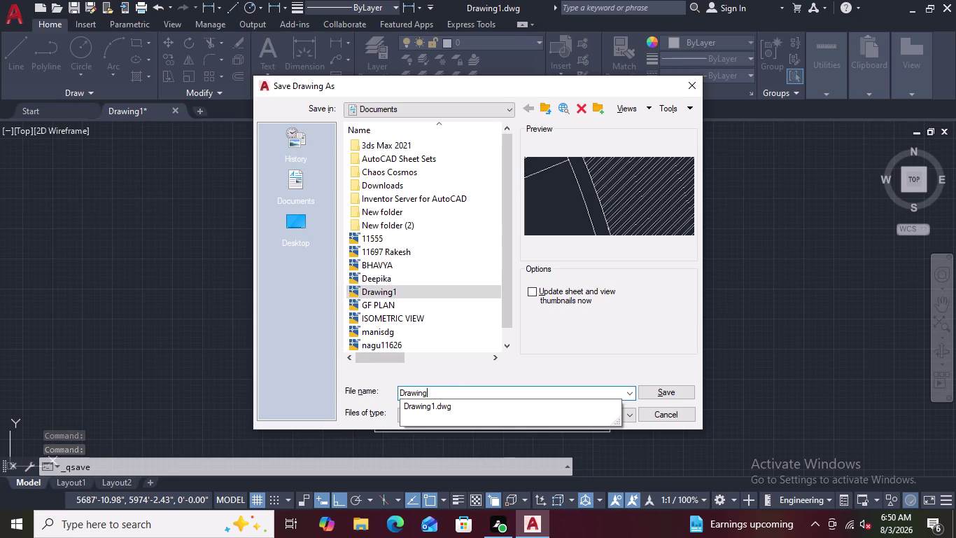
key(BackSpace)
key(BackSpace)
key(BackSpace)
key(BackSpace)
key(BackSpace)
key(BackSpace)
key(BackSpace)
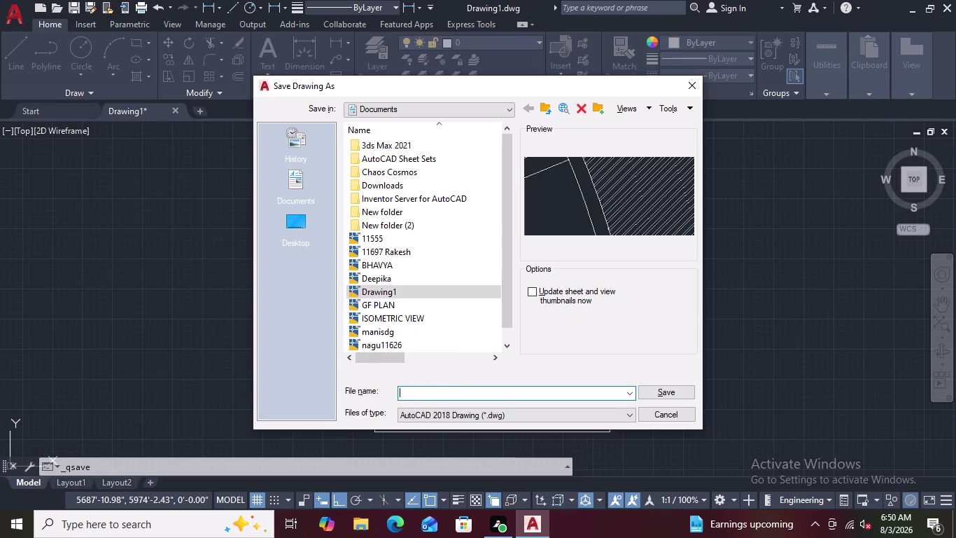
text(O)
text(FF)
key(i)
text(CE)
key(space)
text(B)
text(U)
text(IL)
text(DING)
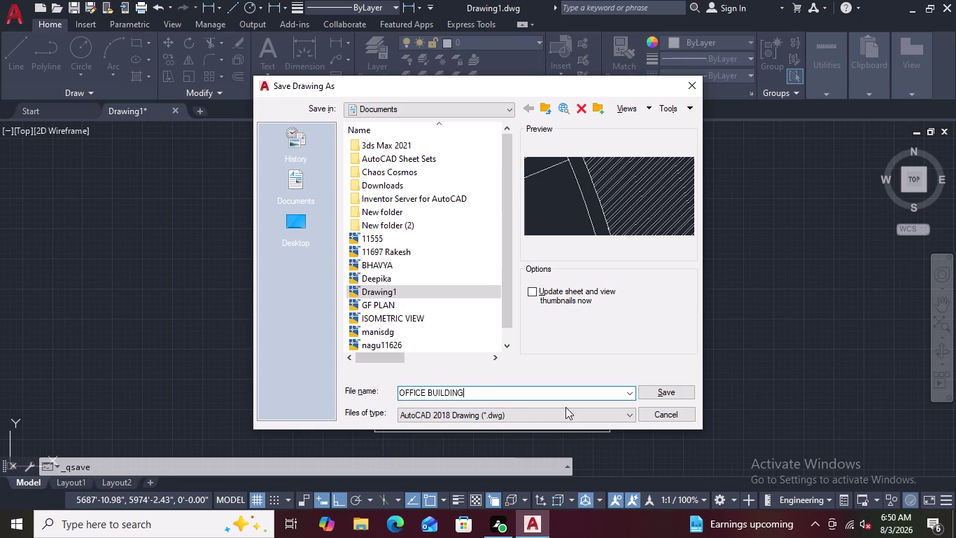
click(665, 390)
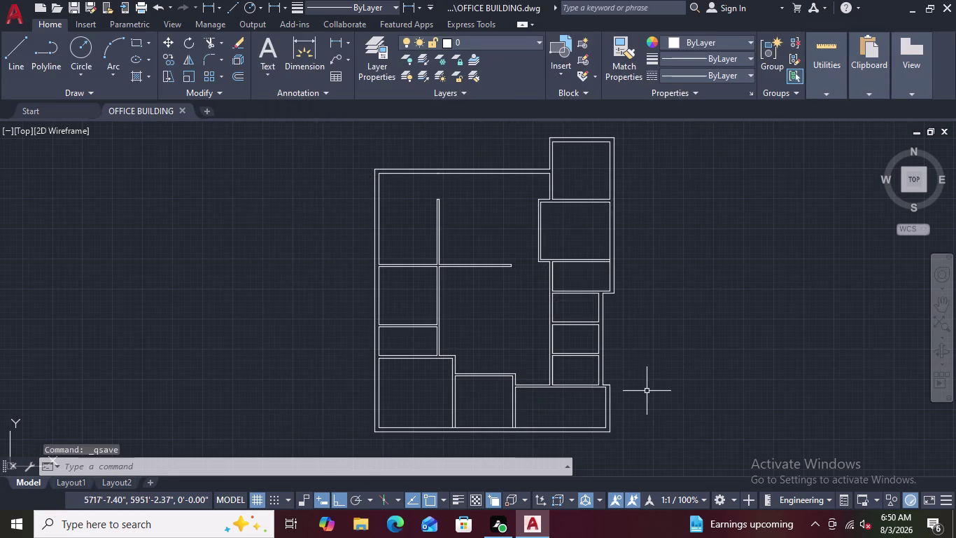
scroll(down, 3)
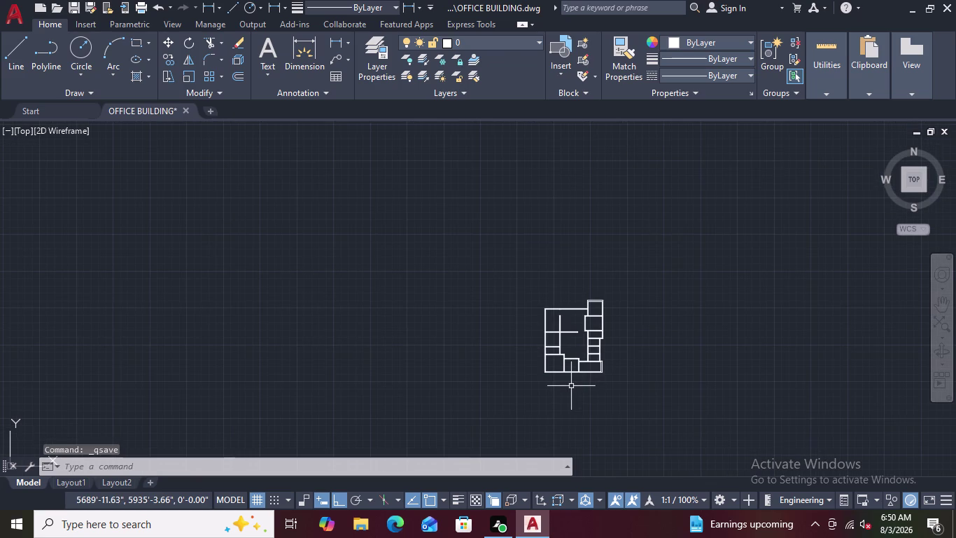
scroll(up, 3)
scroll(down, 3)
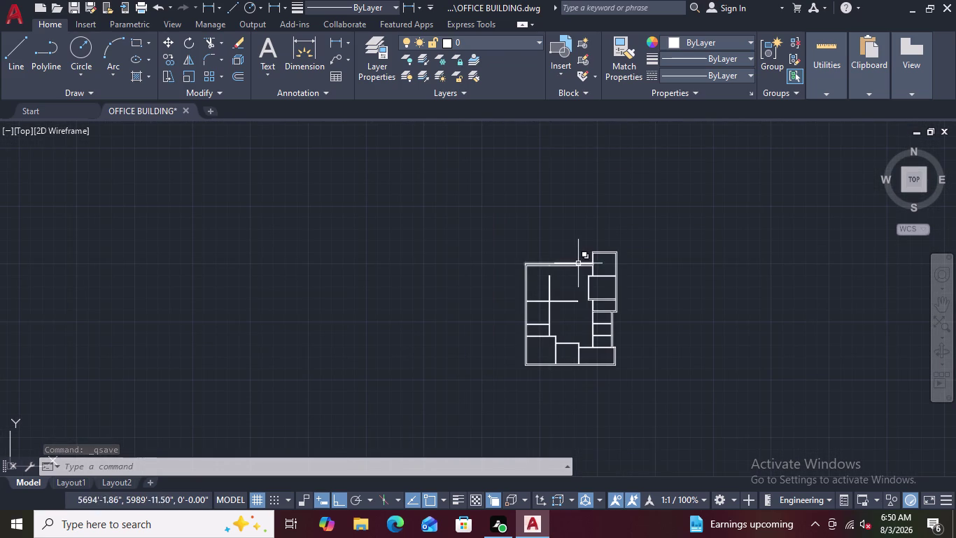
scroll(up, 3)
scroll(down, 3)
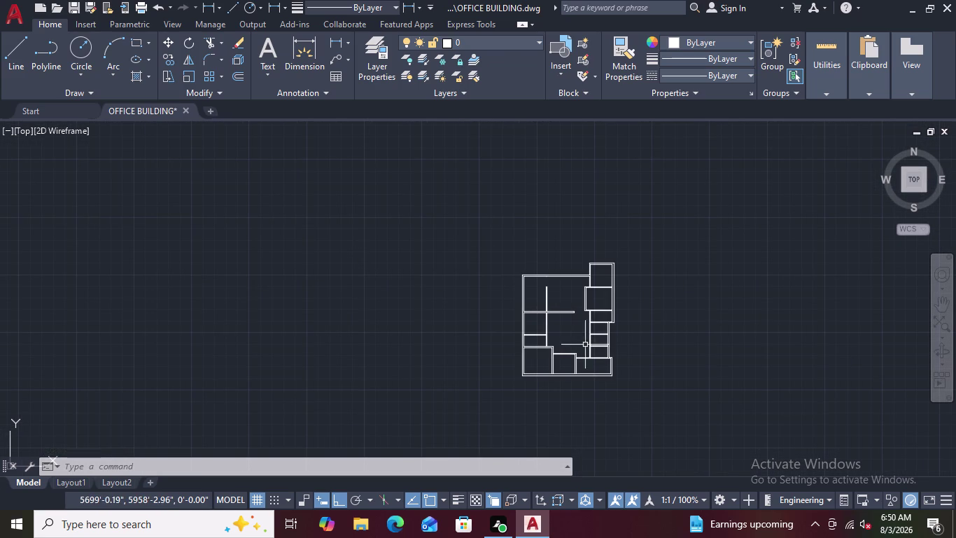
middle_drag(567, 340, 565, 335)
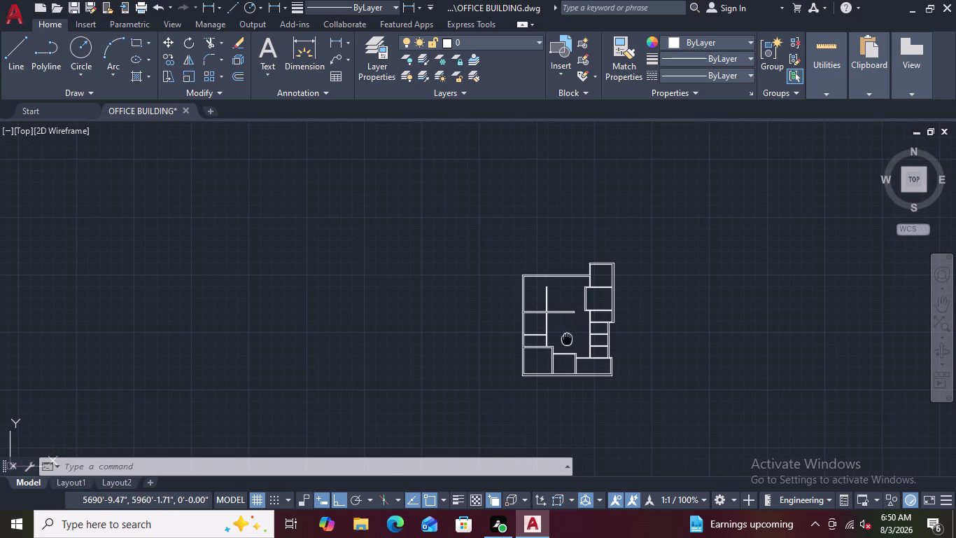
middle_drag(565, 336, 525, 264)
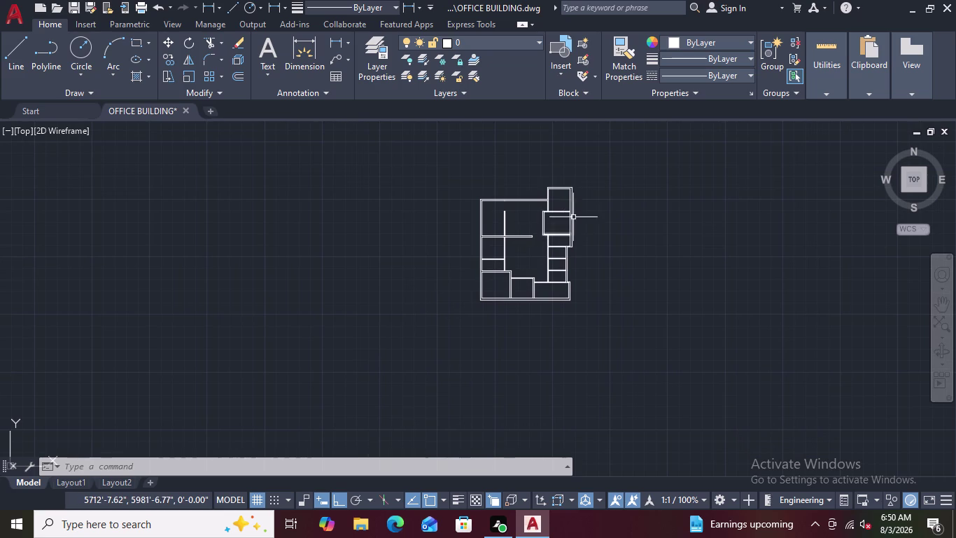
scroll(up, 3)
scroll(up, 3)
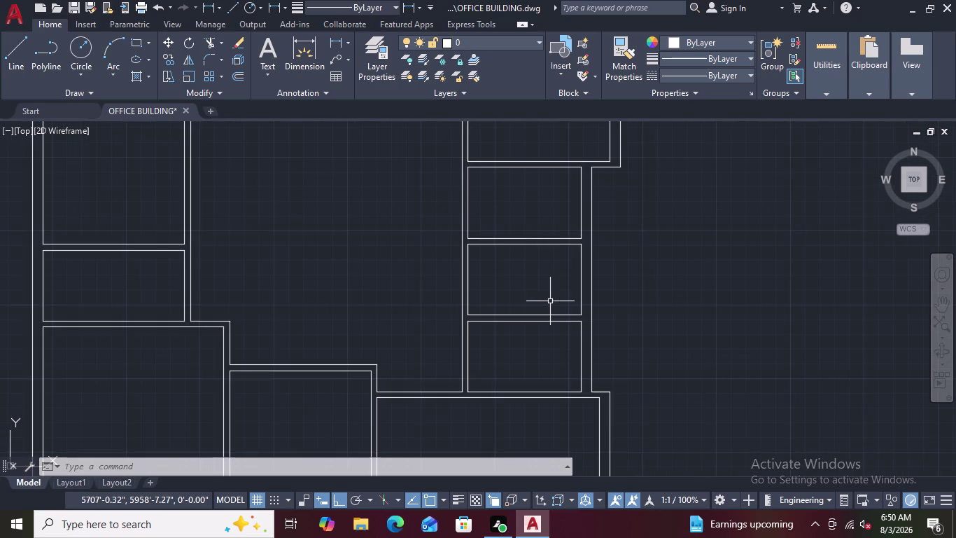
scroll(down, 3)
scroll(up, 3)
scroll(down, 3)
scroll(down, 3)
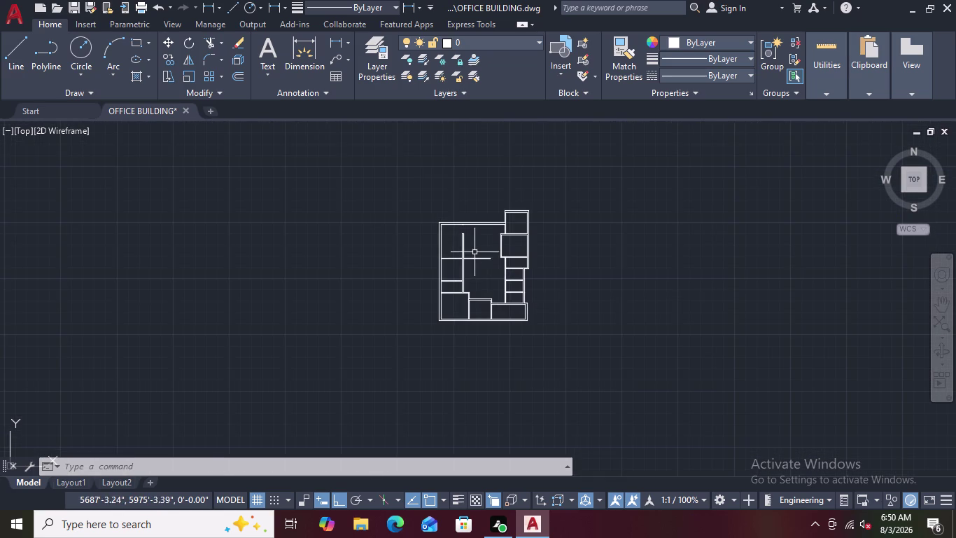
scroll(up, 3)
scroll(up, 3)
scroll(down, 3)
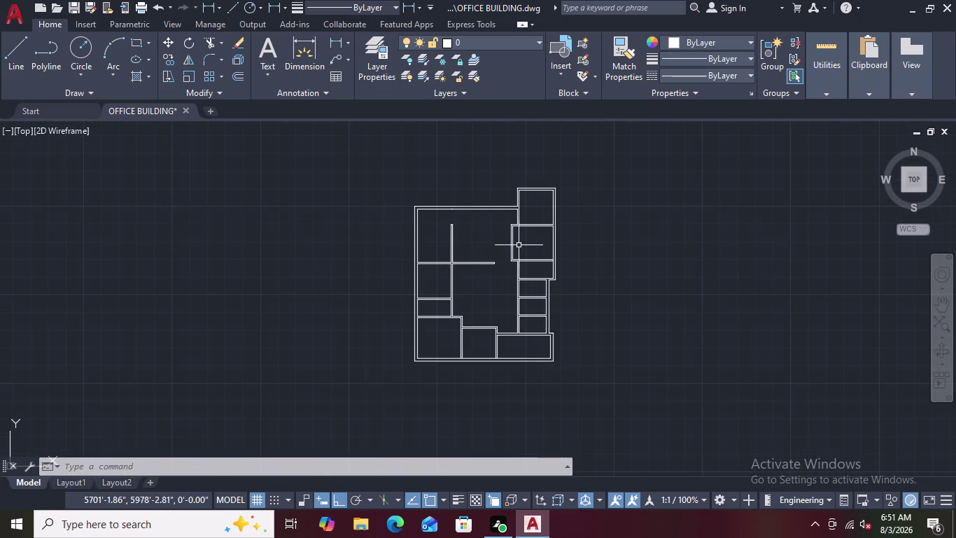
scroll(up, 3)
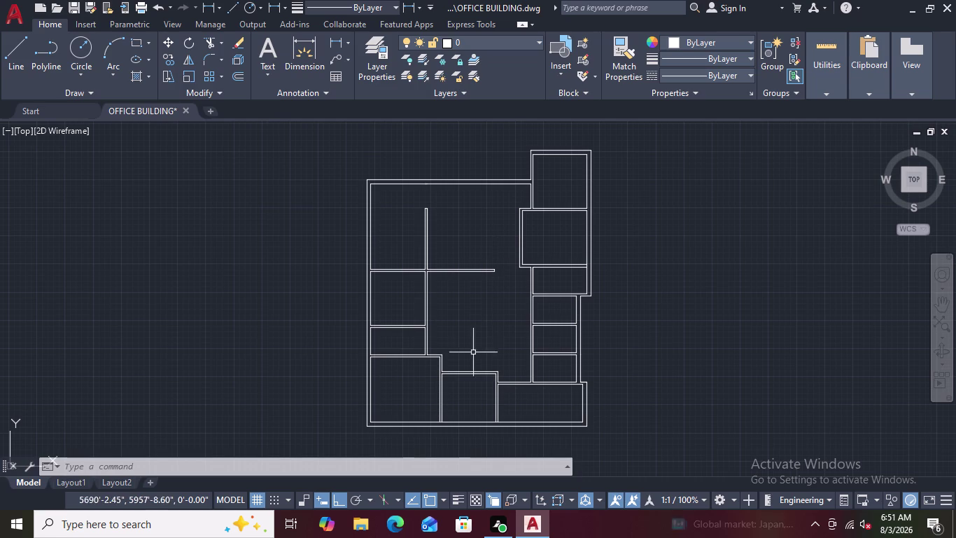
scroll(up, 3)
scroll(down, 3)
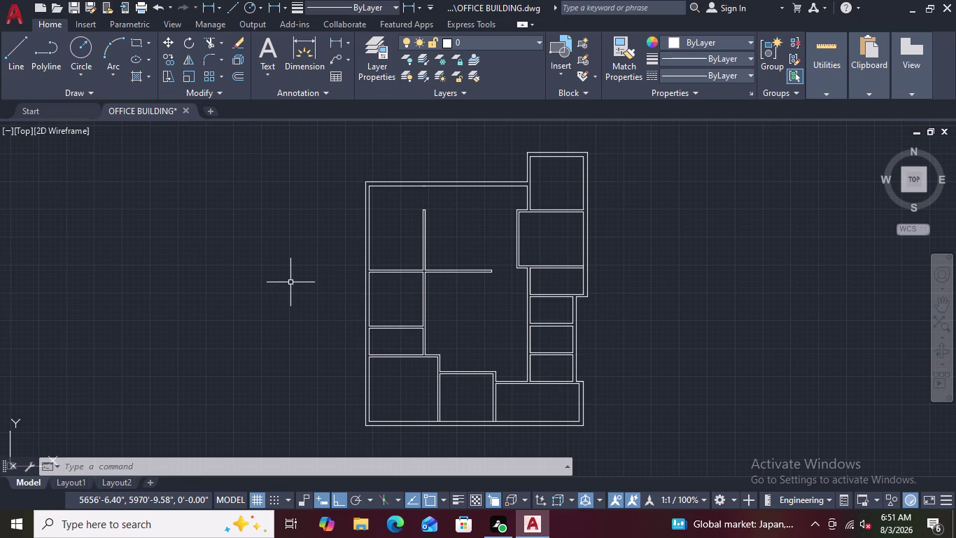
key(ctrl+2)
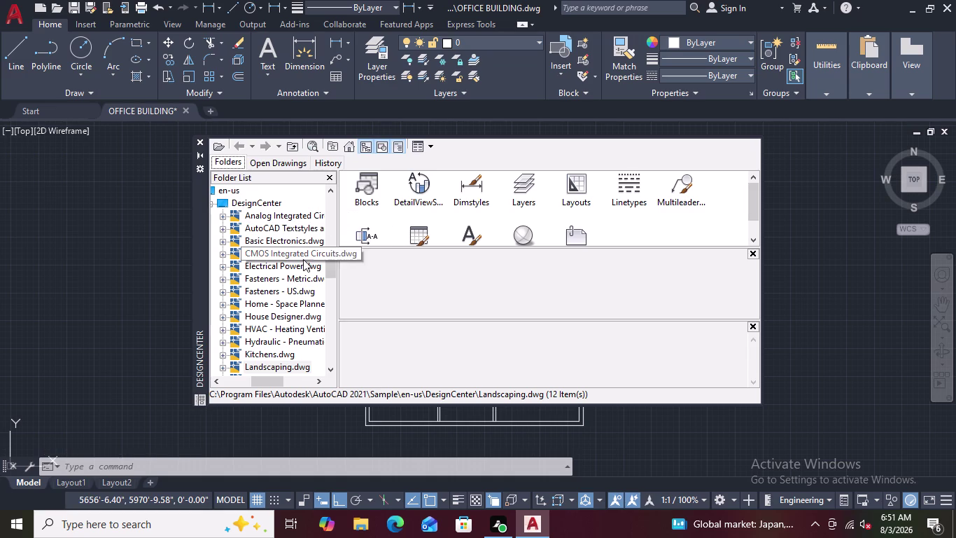
Browse the list of sample drawings in the DesignCenter folder.
click(250, 201)
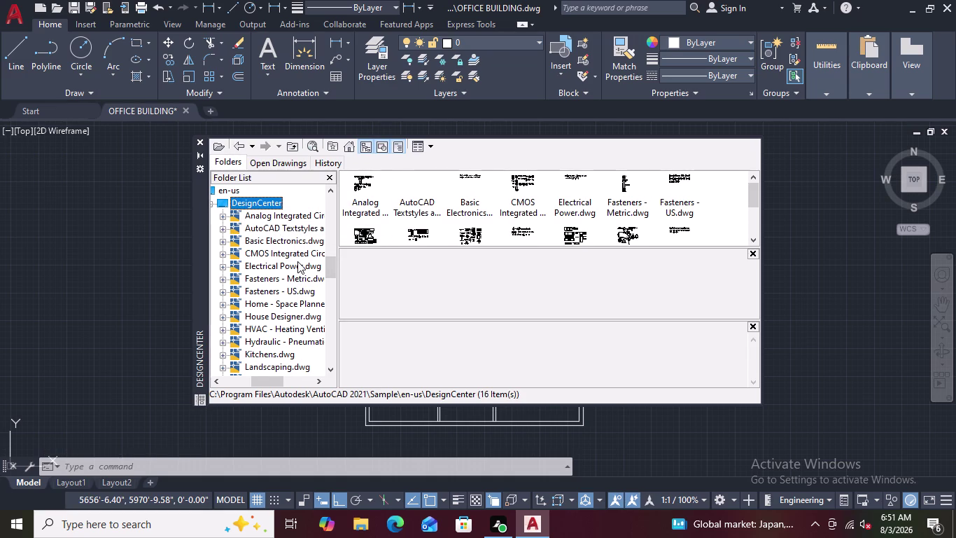
scroll(down, 3)
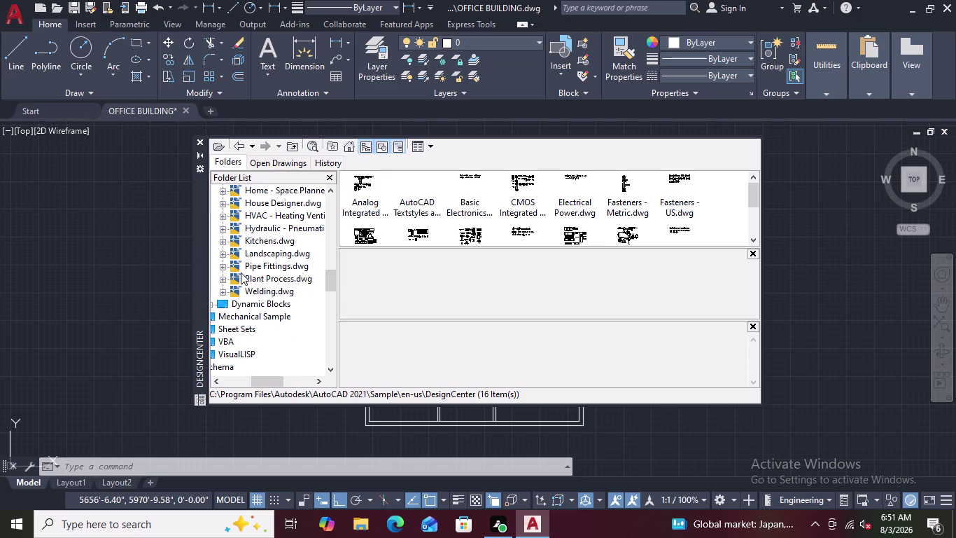
scroll(up, 3)
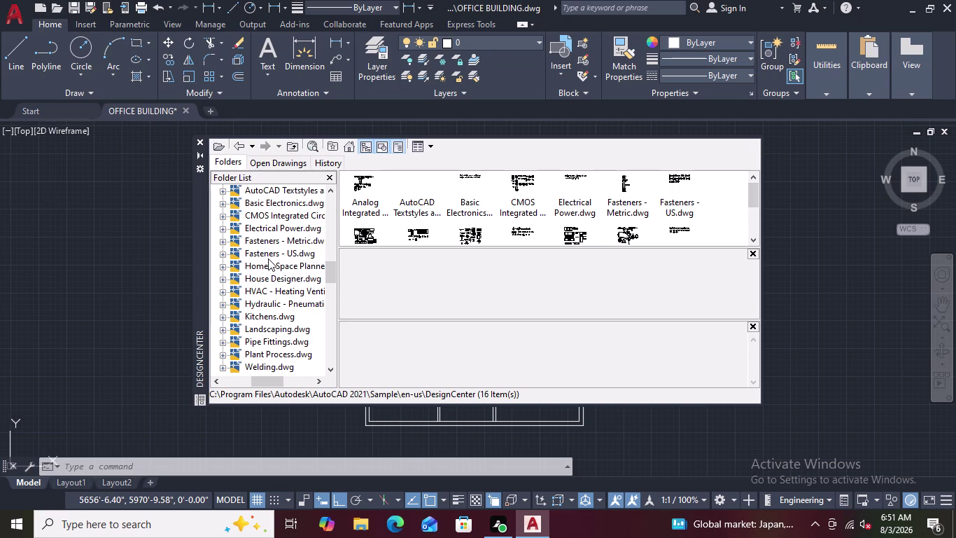
scroll(down, 3)
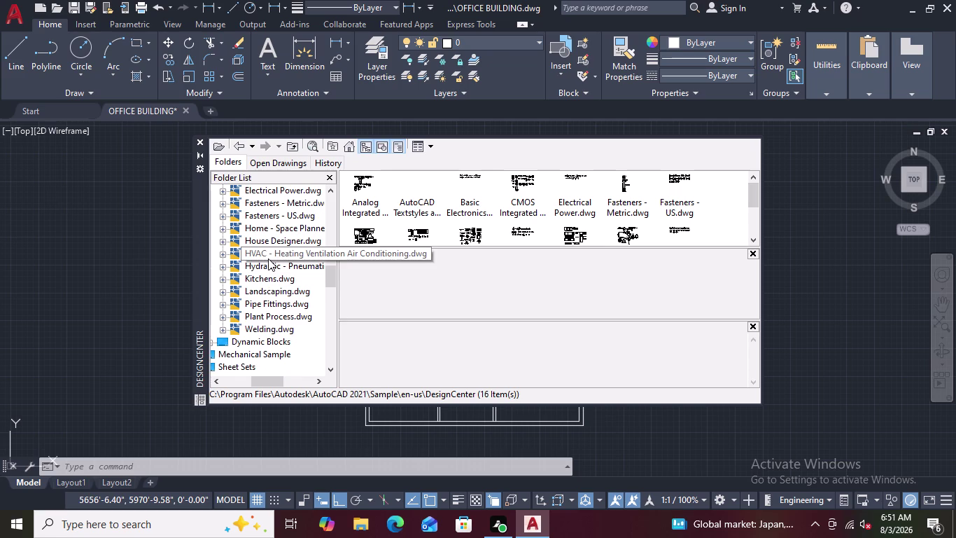
scroll(up, 3)
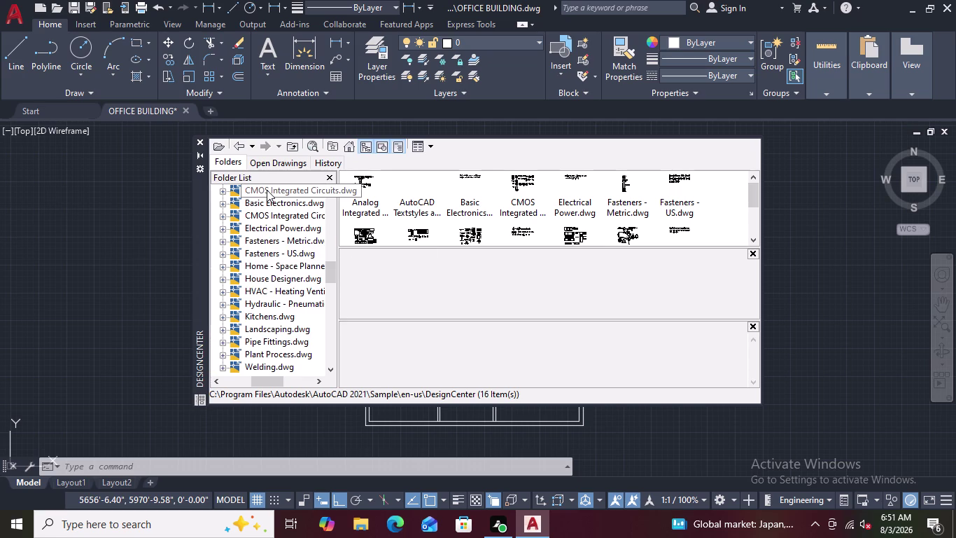
scroll(down, 3)
scroll(down, 3)
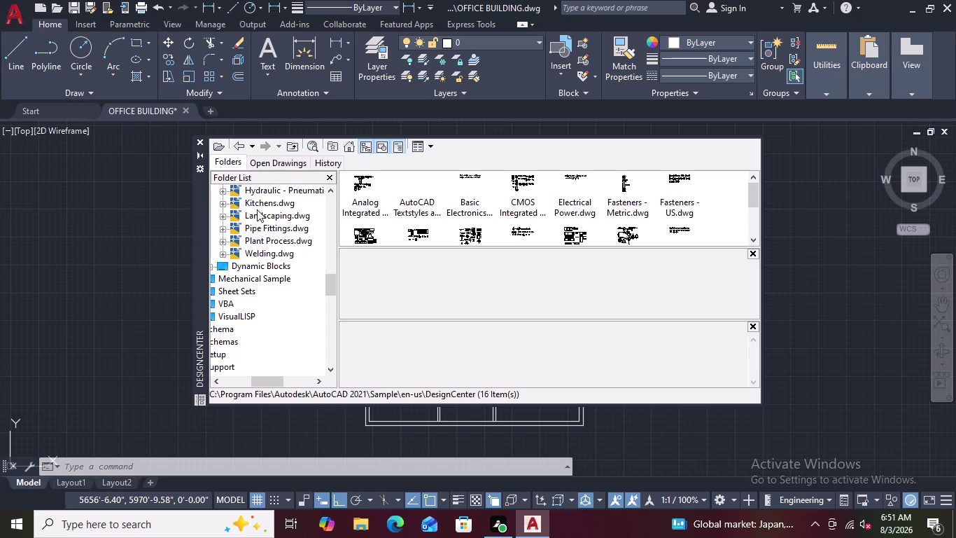
scroll(up, 3)
scroll(up, 3)
scroll(up, 3)
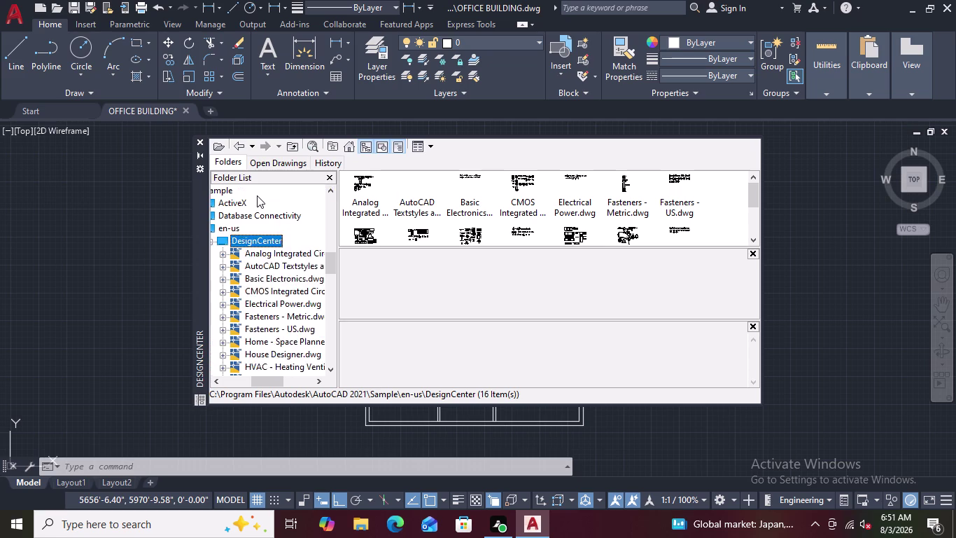
scroll(up, 3)
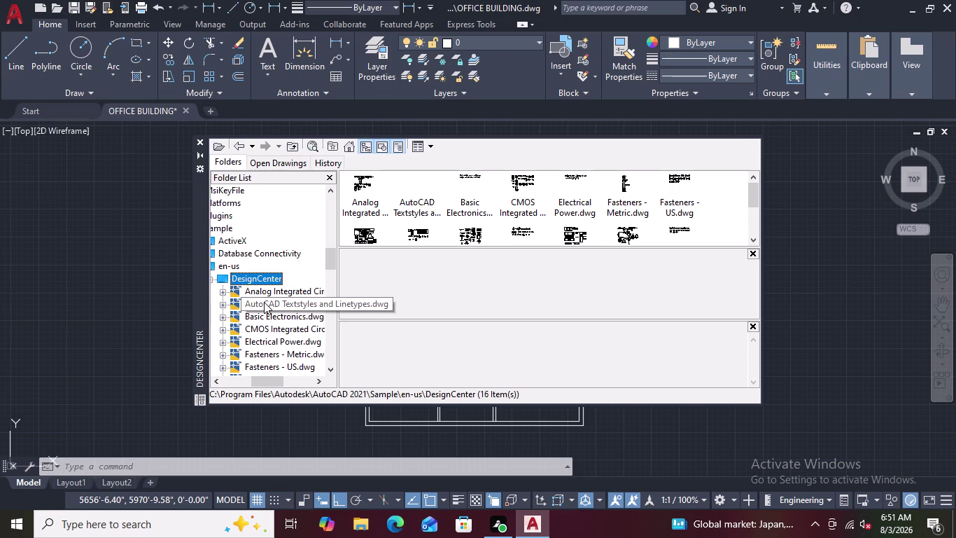
View the contents of AutoCAD Textstyles and Linetypes.dwg, then Kitchens.dwg.
click(264, 301)
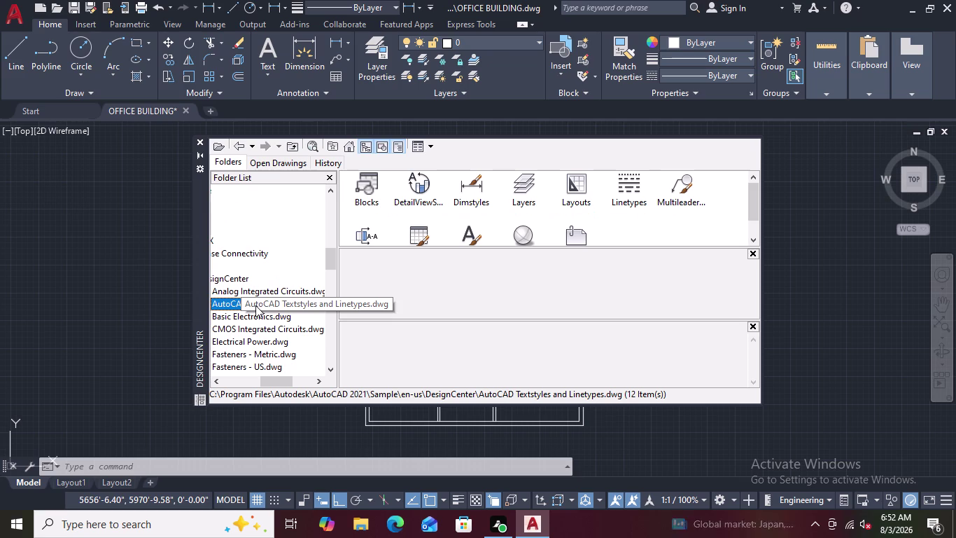
scroll(down, 3)
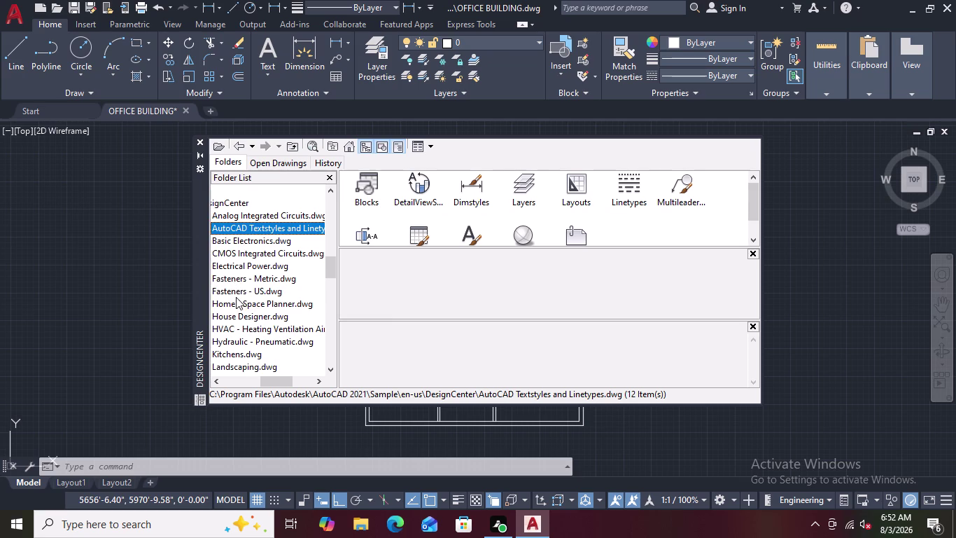
scroll(down, 3)
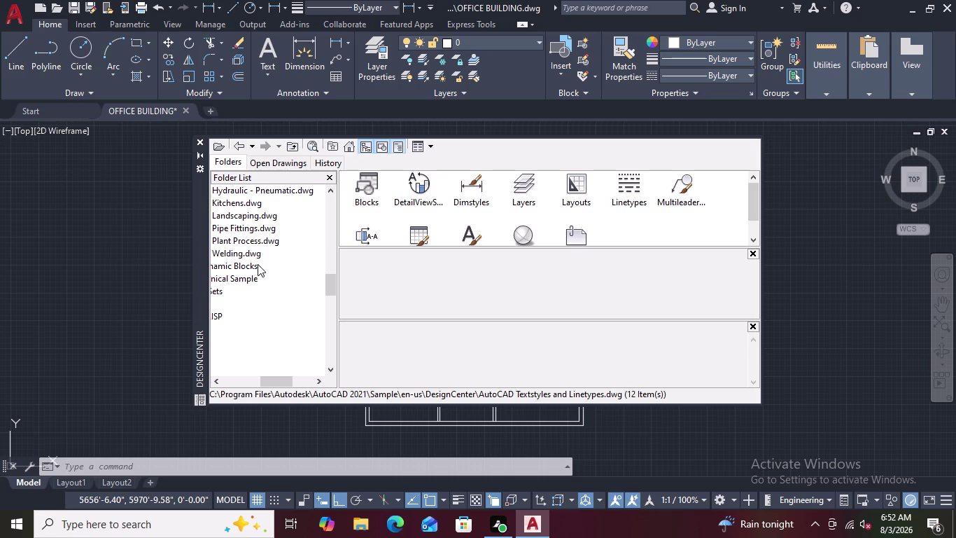
click(234, 204)
click(370, 197)
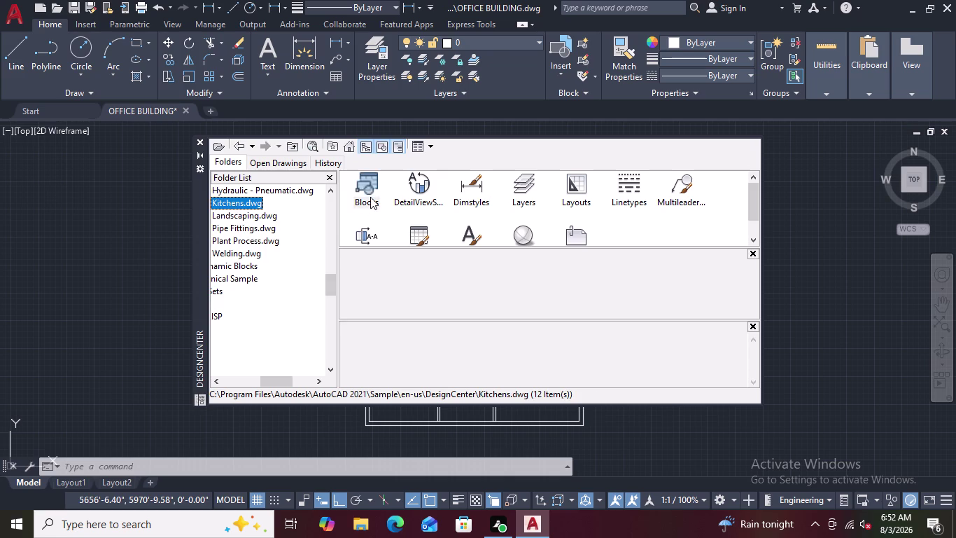
click(370, 187)
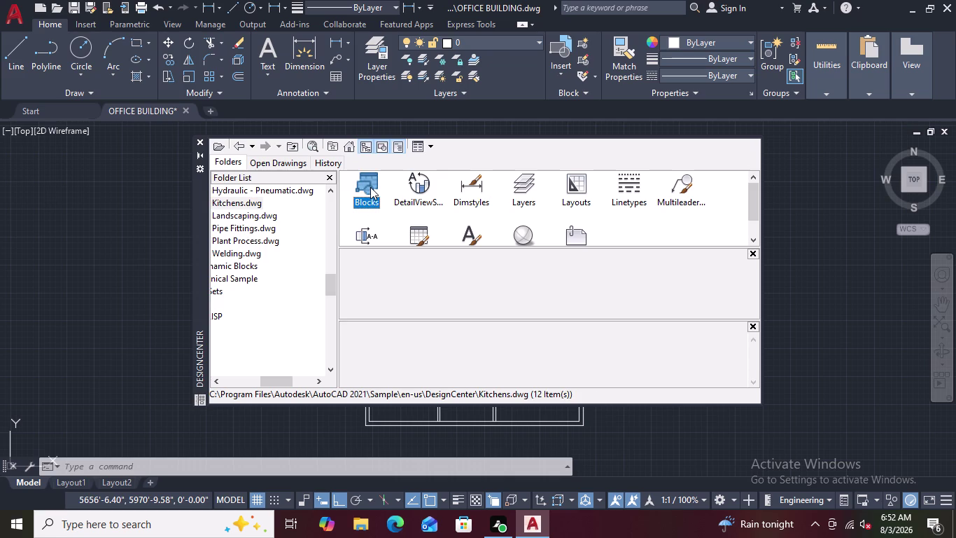
double_click(370, 187)
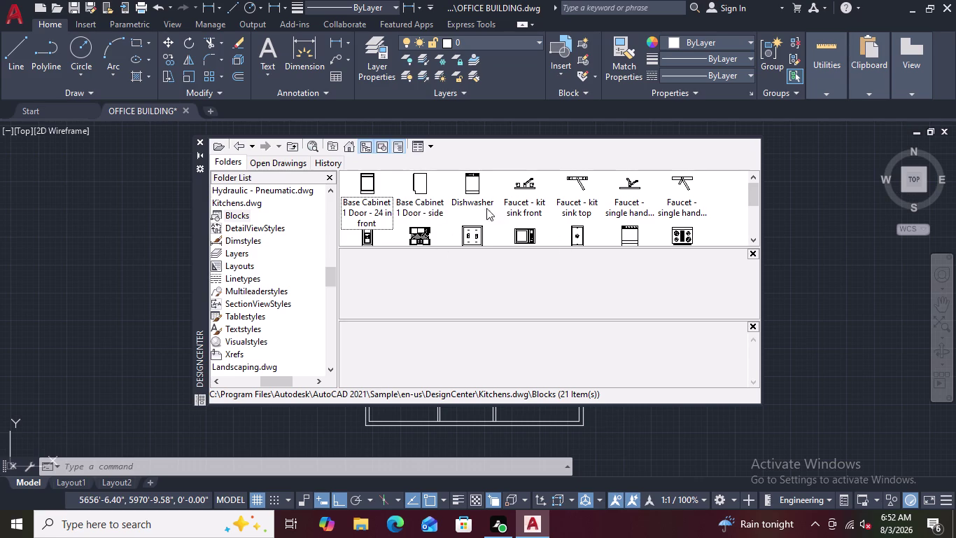
scroll(down, 3)
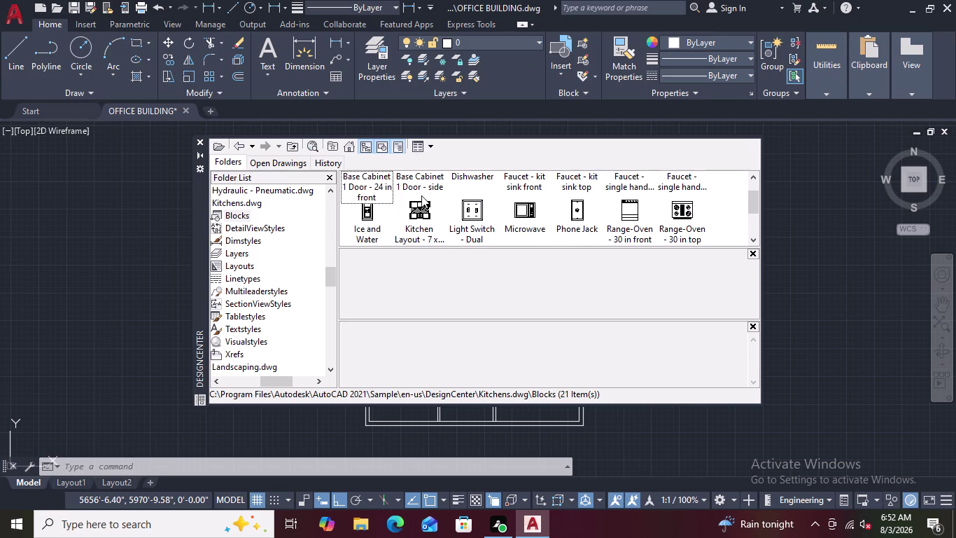
scroll(down, 3)
scroll(down, 3)
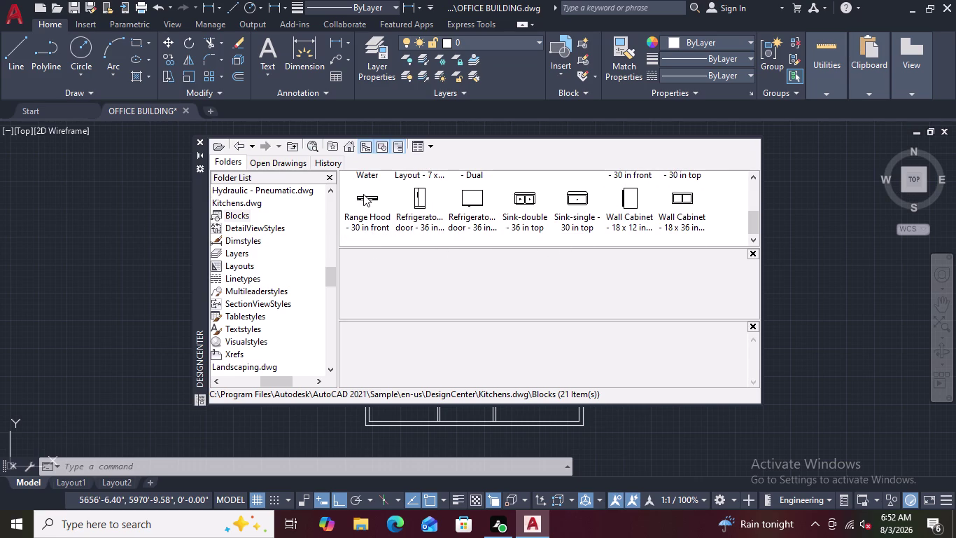
scroll(up, 3)
scroll(down, 3)
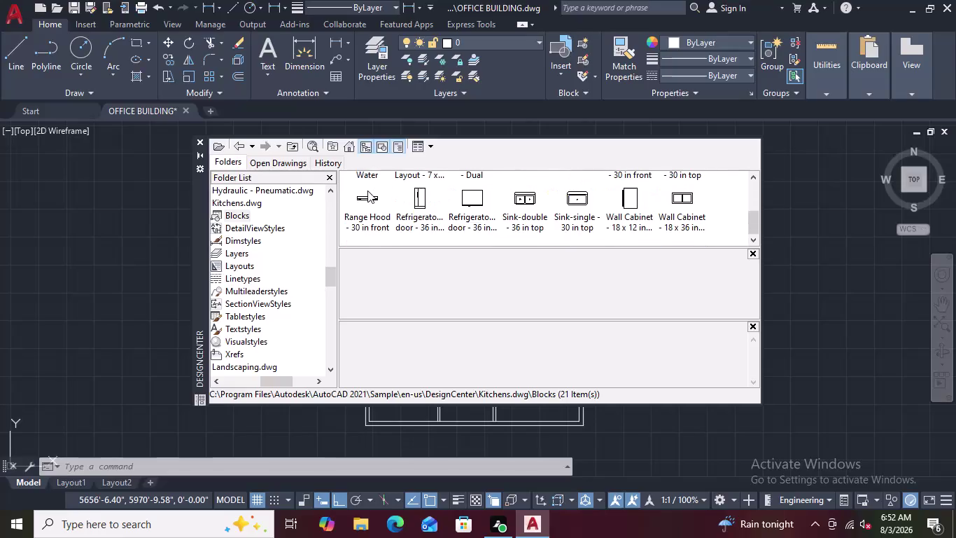
scroll(down, 3)
scroll(down, 3)
scroll(down, 3)
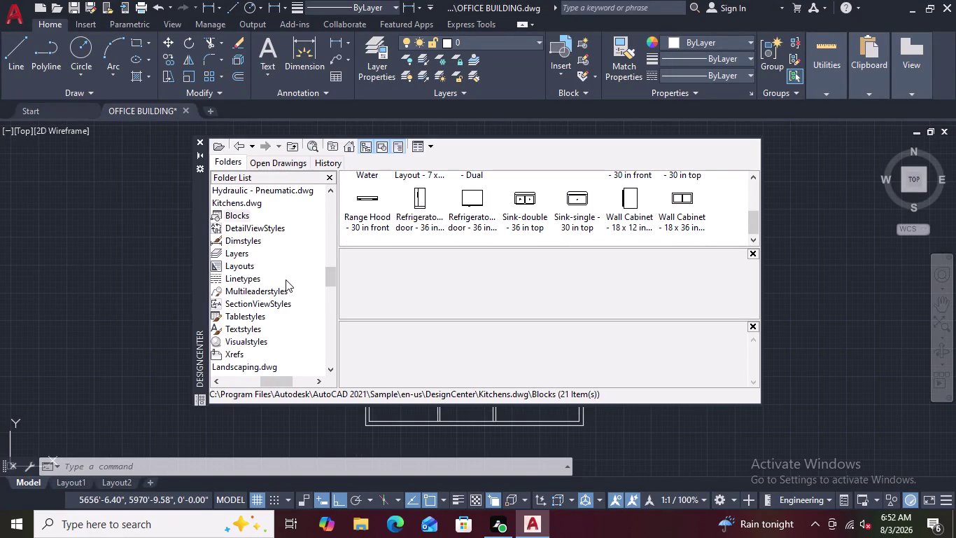
scroll(down, 3)
scroll(down, 3)
scroll(down, 3)
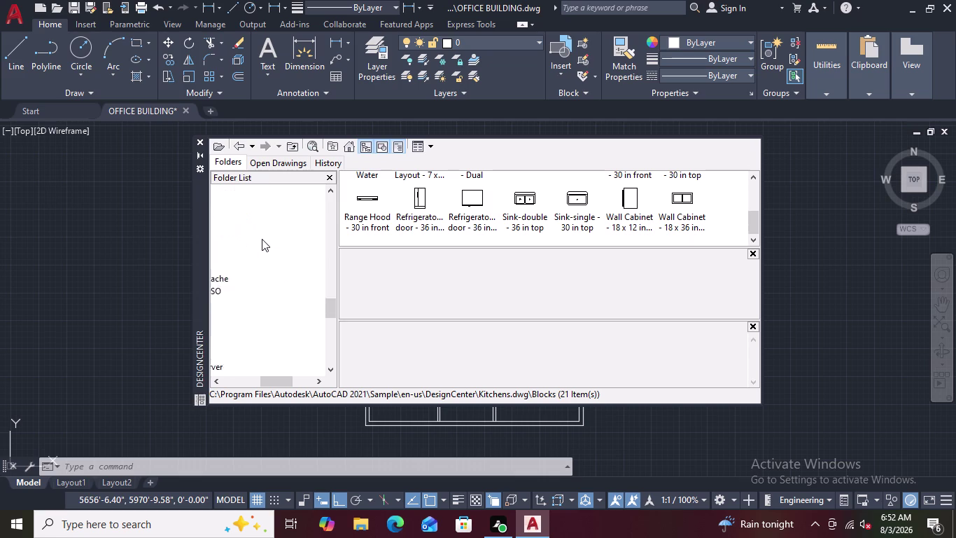
scroll(up, 3)
scroll(up, 3)
scroll(up, 3)
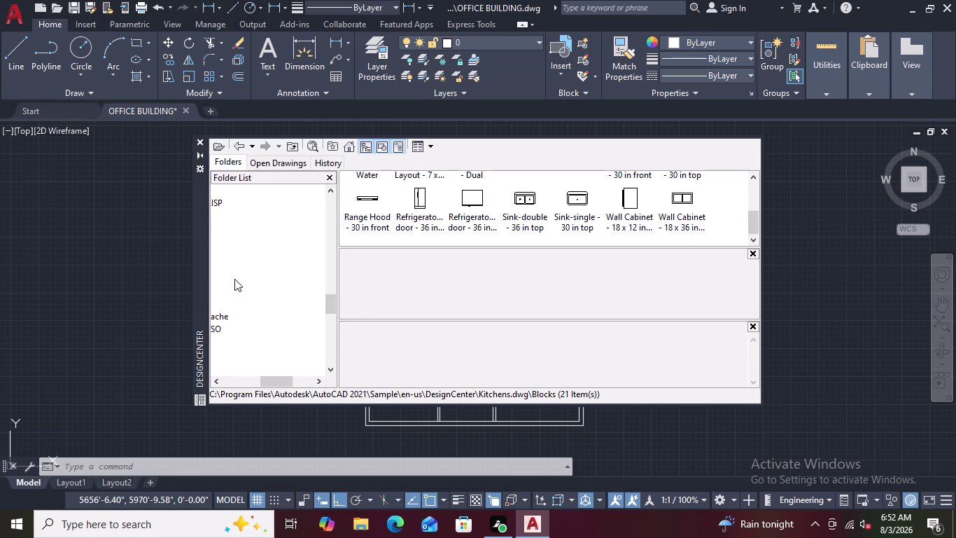
scroll(down, 3)
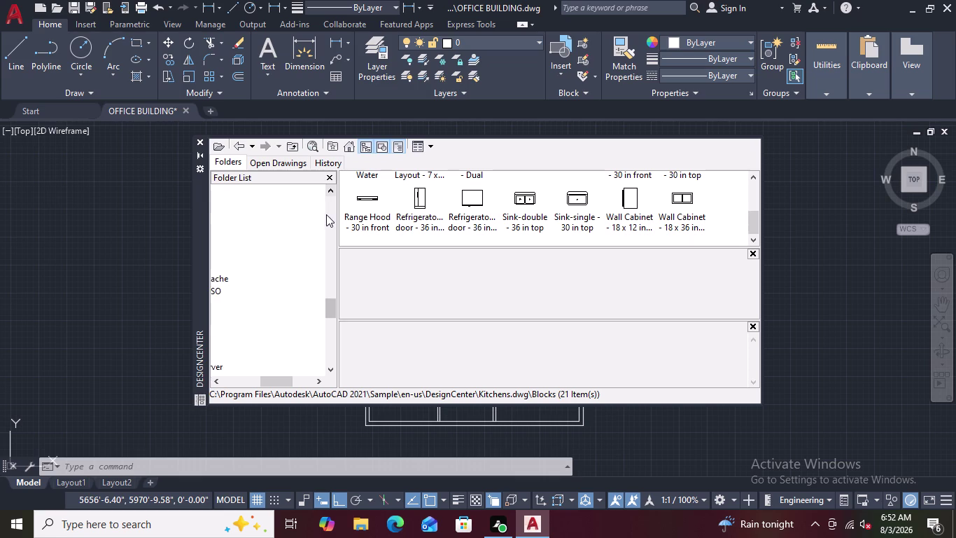
scroll(down, 3)
scroll(down, 3)
scroll(down, 3)
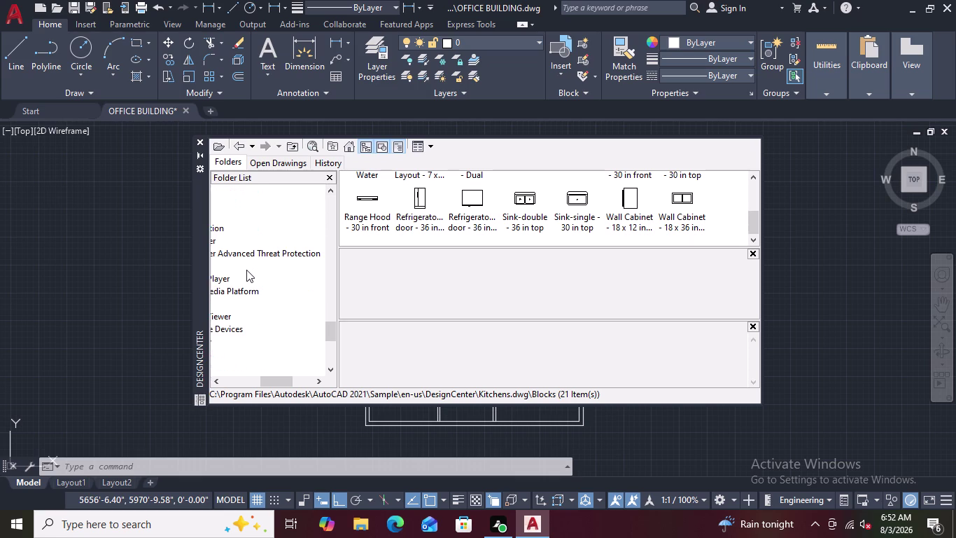
click(319, 380)
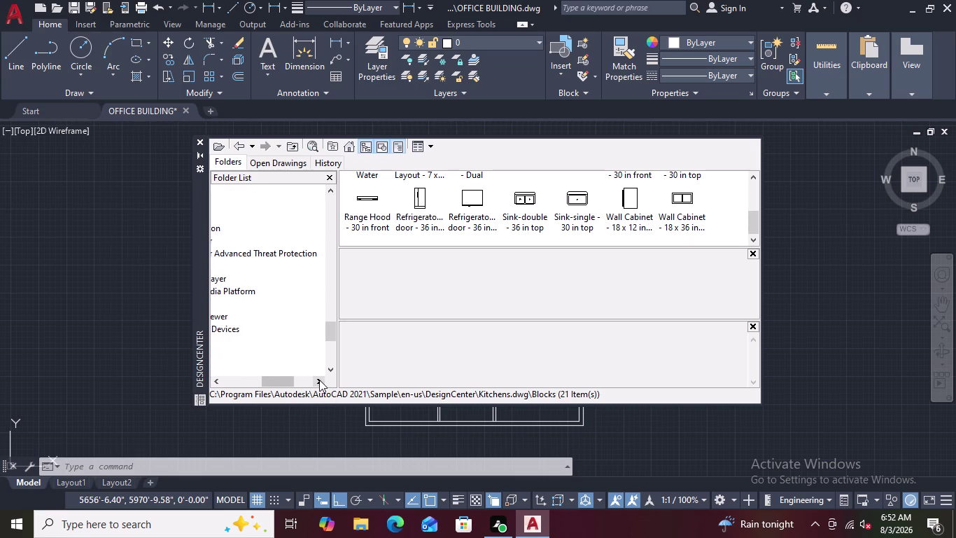
Select items in the DesignCenter Folder List and scroll through it.
click(319, 379)
right_click(319, 380)
click(319, 380)
right_click(319, 379)
double_click(212, 381)
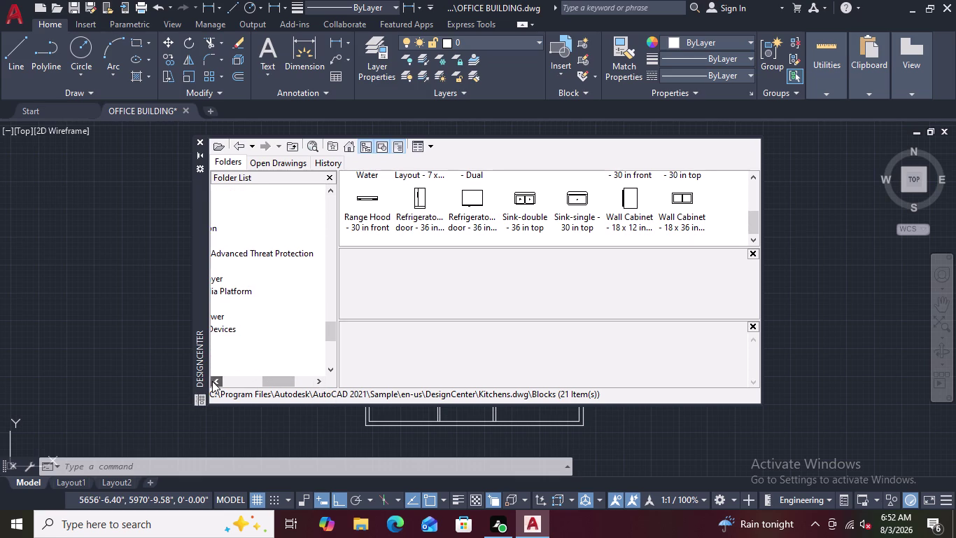
click(212, 381)
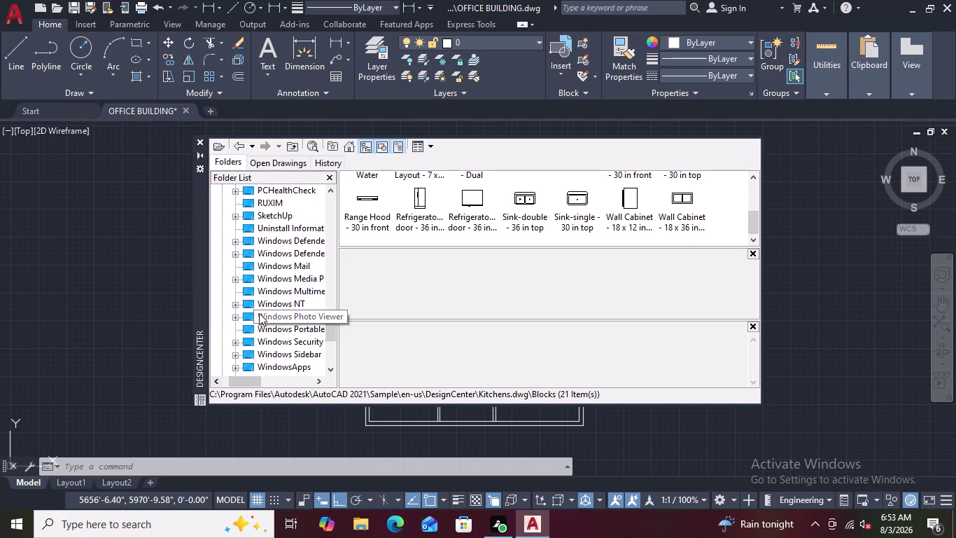
scroll(down, 3)
scroll(down, 3)
scroll(down, 3)
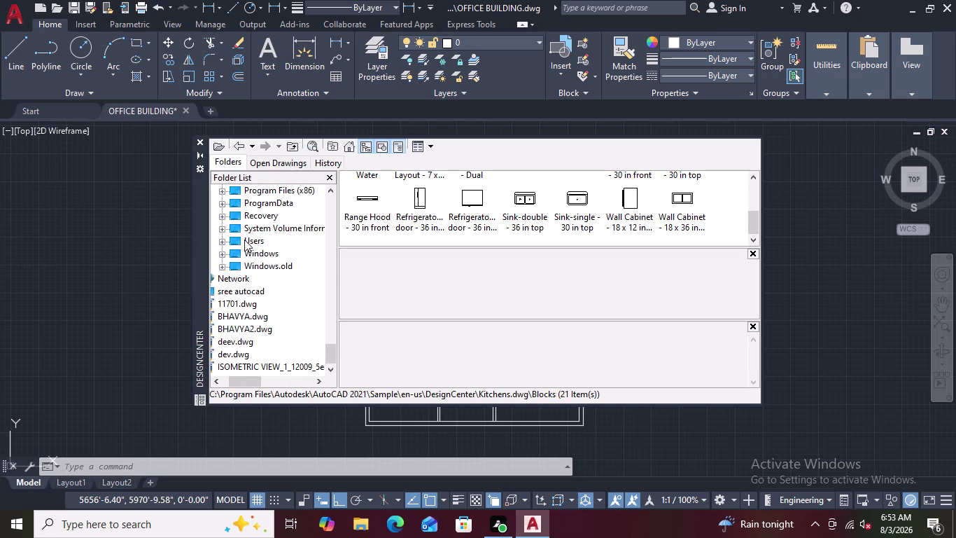
scroll(up, 3)
scroll(down, 3)
scroll(down, 3)
scroll(down, 3)
scroll(up, 3)
scroll(down, 3)
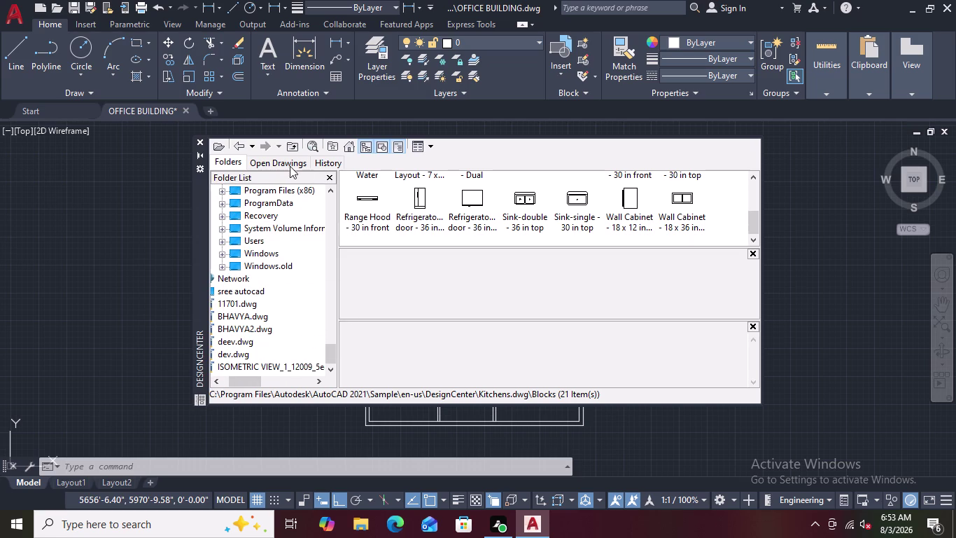
scroll(down, 3)
Navigate to the AutoCAD Sample > en-us > DesignCenter folder.
click(346, 148)
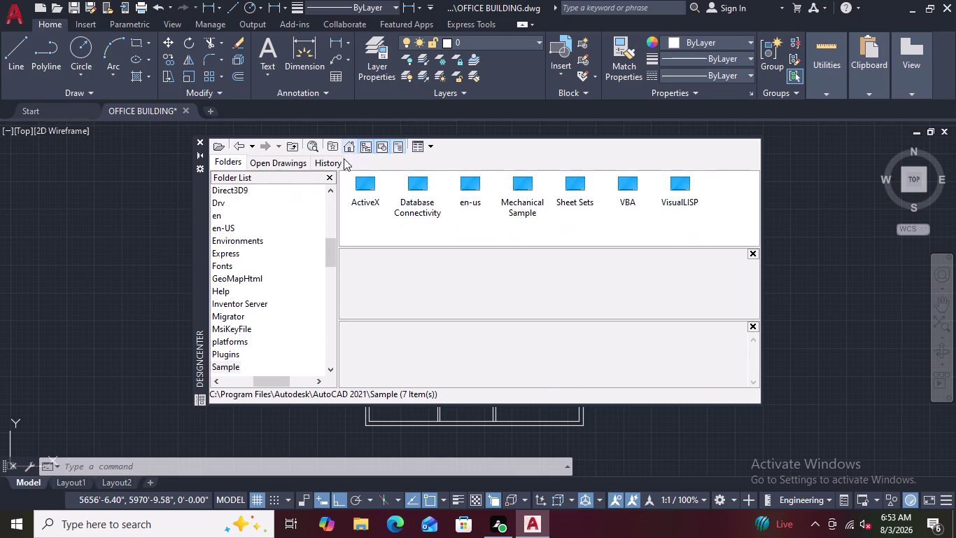
scroll(down, 3)
scroll(down, 3)
scroll(down, 3)
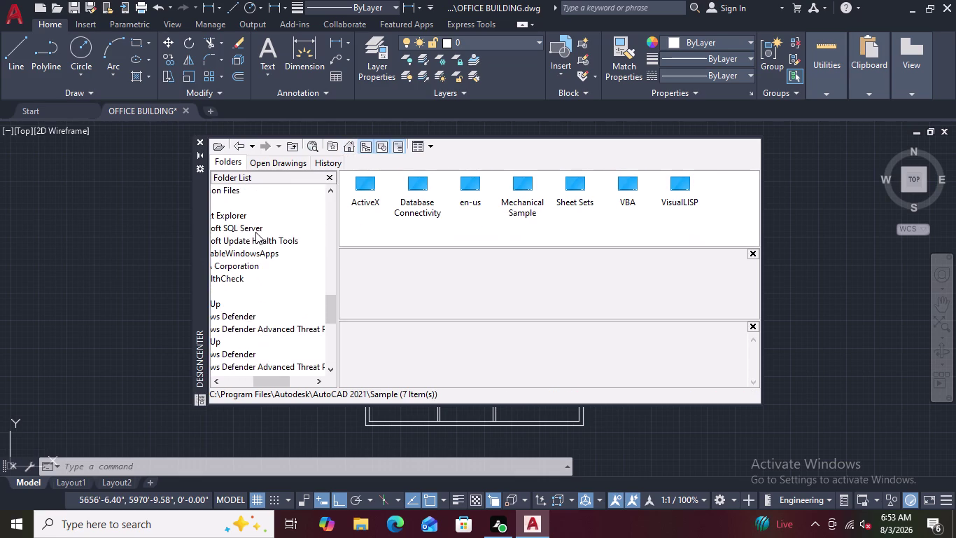
scroll(down, 3)
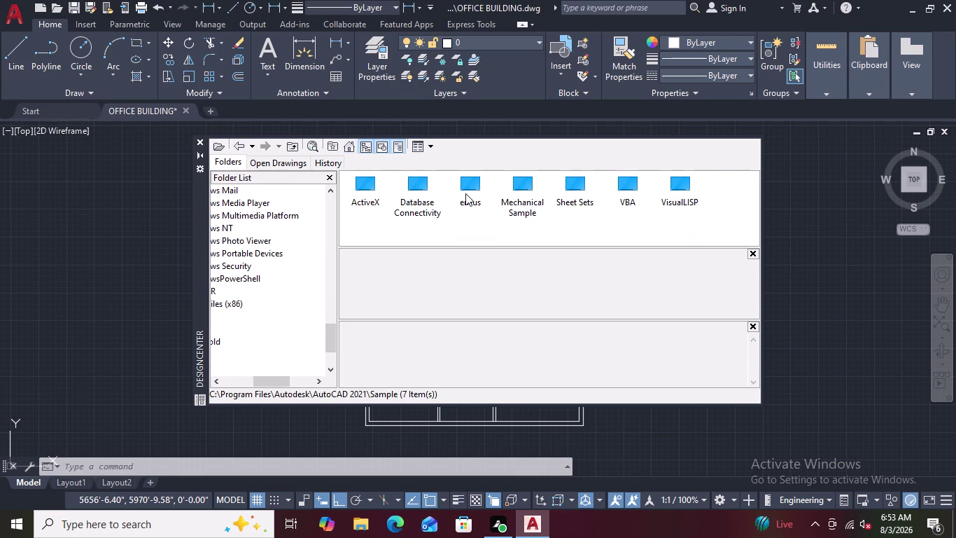
double_click(469, 188)
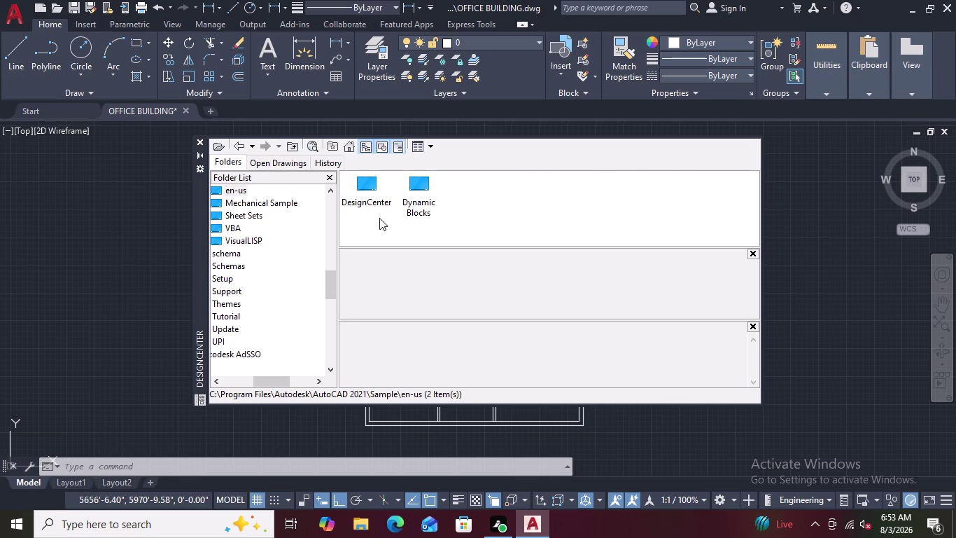
double_click(373, 186)
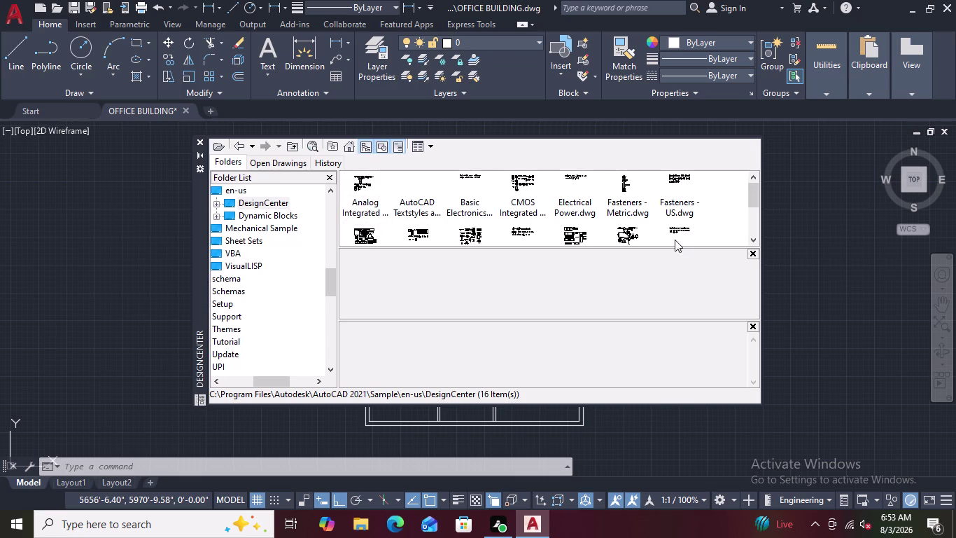
Scroll and pan through the DesignCenter sample drawings list.
scroll(down, 3)
scroll(down, 3)
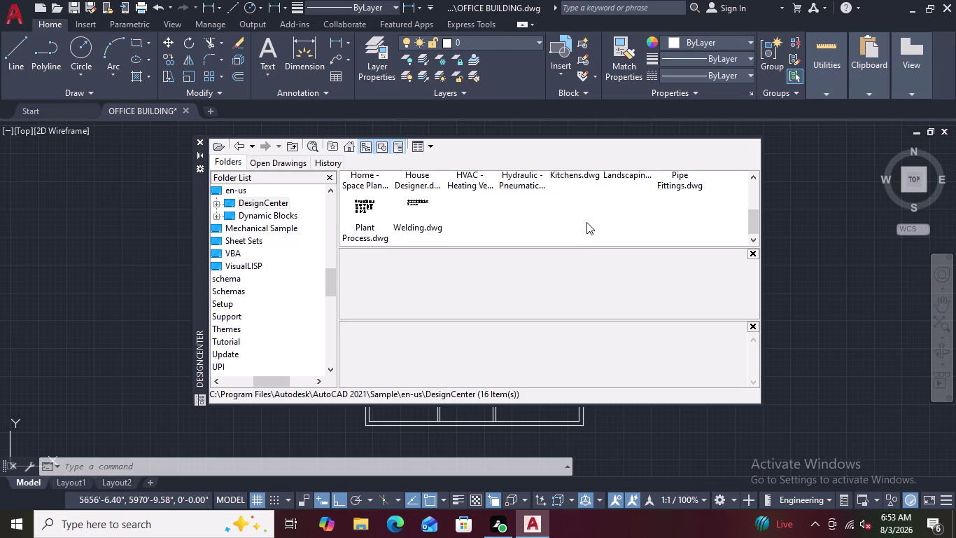
scroll(down, 3)
scroll(down, 3)
scroll(down, 3)
scroll(up, 3)
scroll(up, 3)
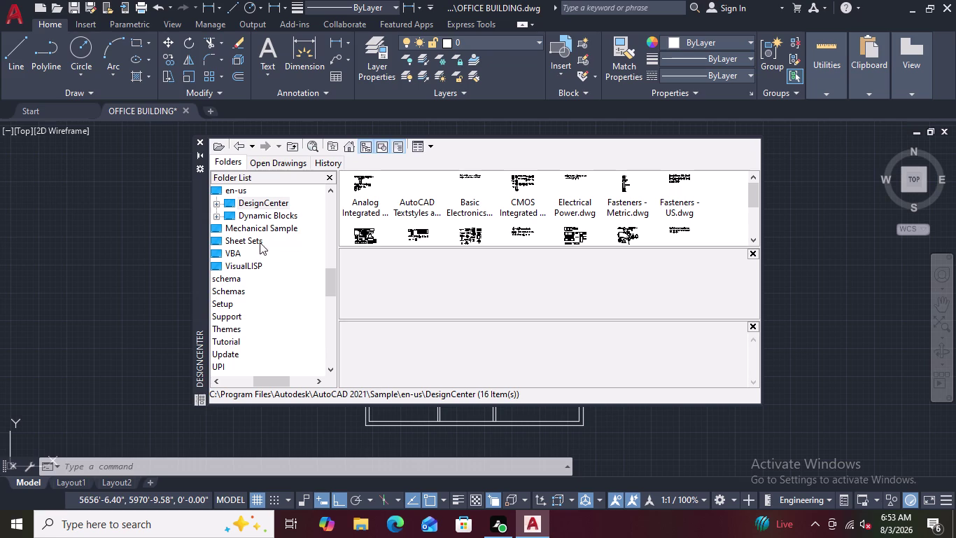
scroll(down, 3)
scroll(up, 3)
scroll(down, 3)
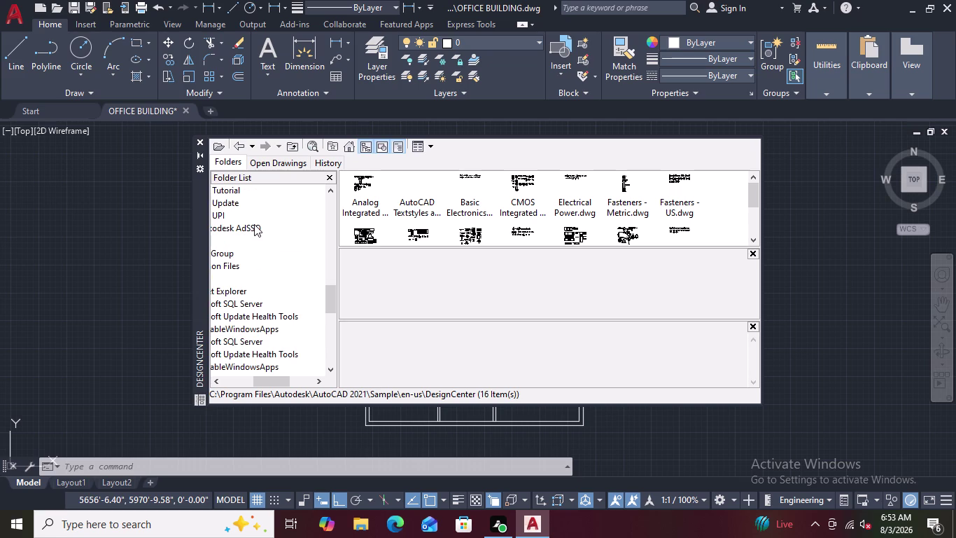
scroll(down, 3)
scroll(down, 3)
middle_drag(254, 224, 344, 250)
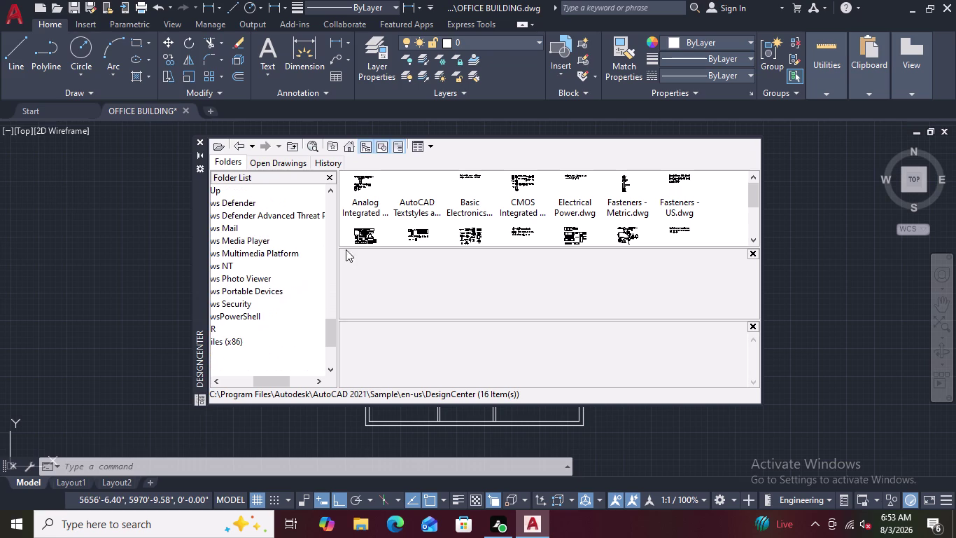
middle_drag(345, 249, 352, 251)
scroll(down, 3)
scroll(down, 3)
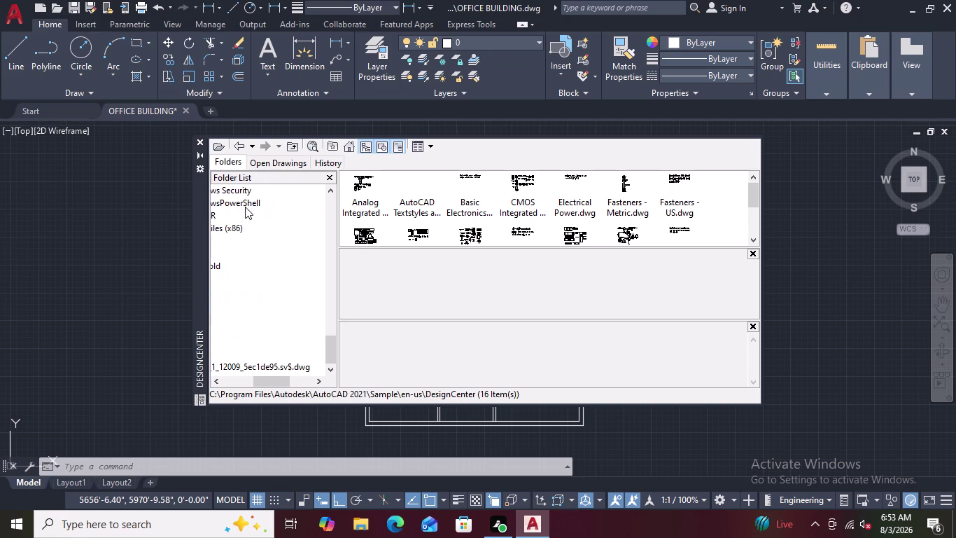
Show the open OFFICE BUILDING drawing's contents in the Open Drawings view.
click(230, 162)
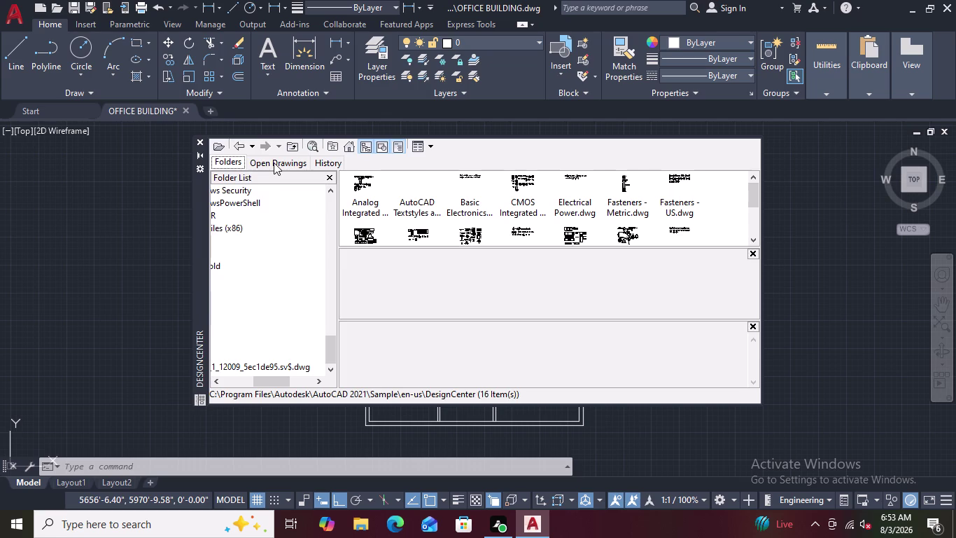
click(274, 163)
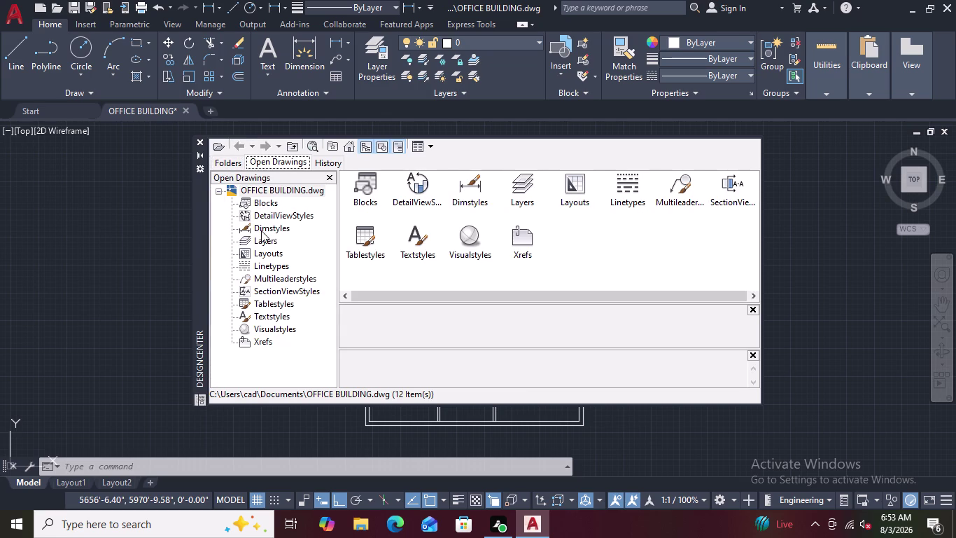
click(332, 163)
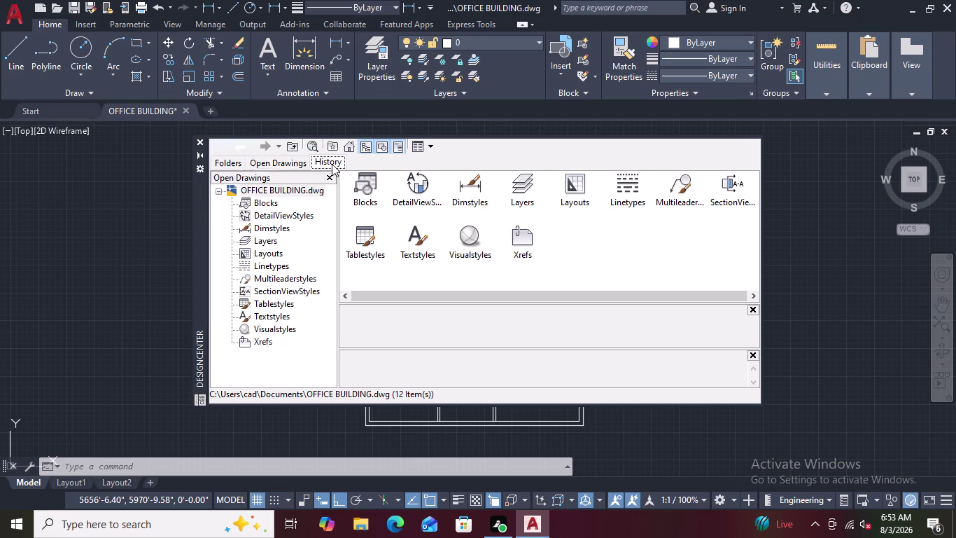
Return to the Folders view and hide the preview pane so all 16 sample drawings show.
click(222, 162)
scroll(down, 3)
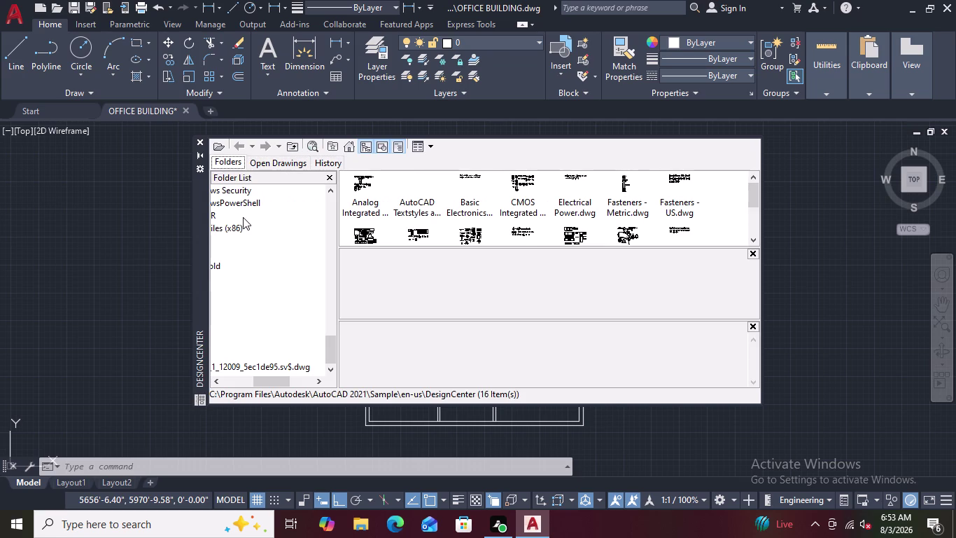
double_click(365, 147)
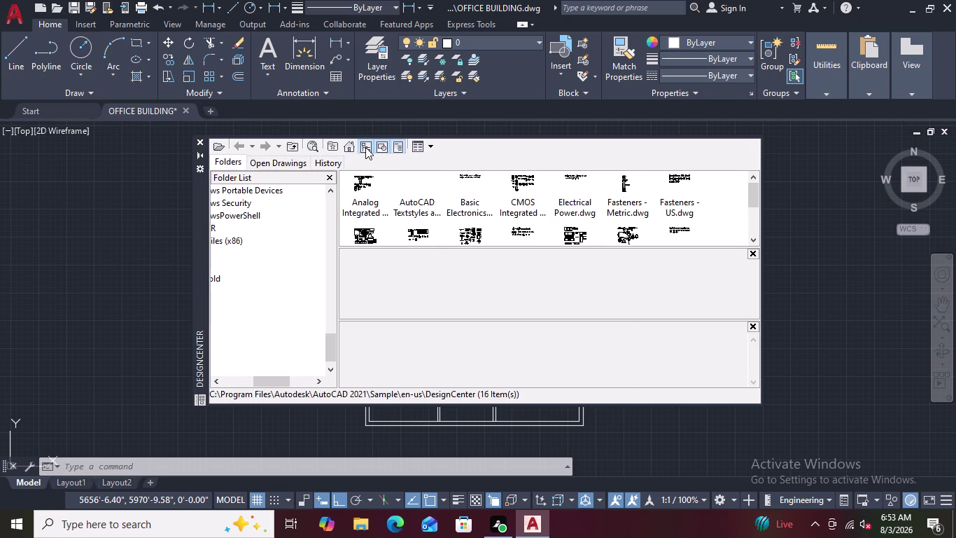
click(383, 145)
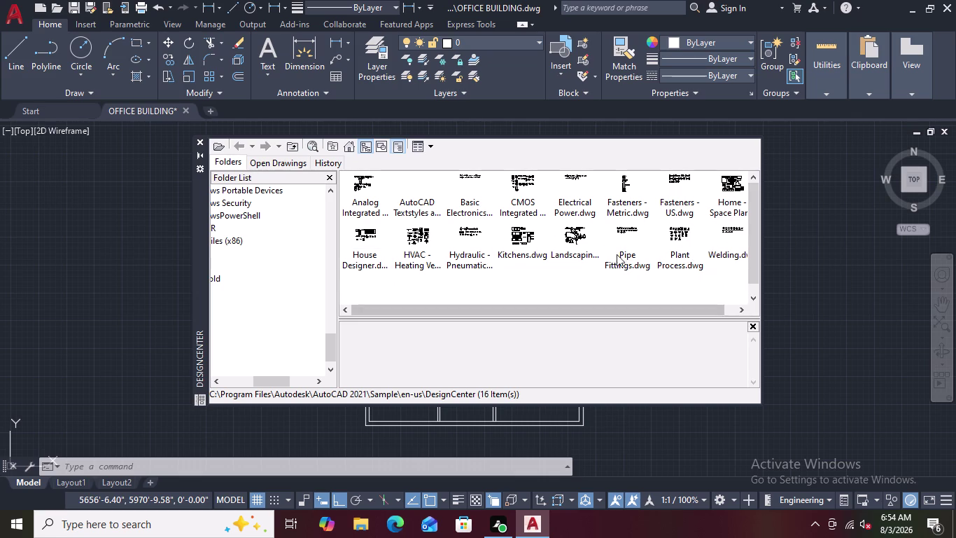
double_click(360, 239)
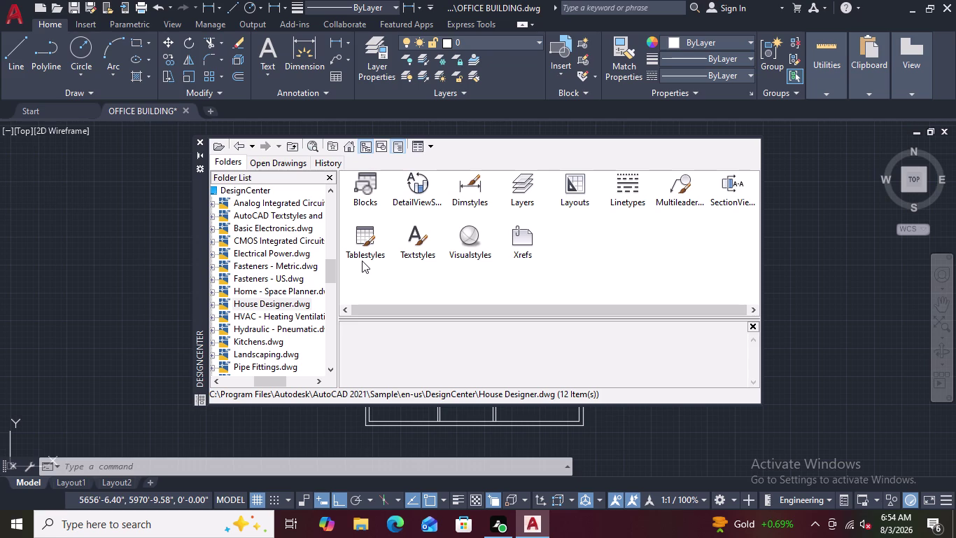
Expand House Designer.dwg to list its 20 blocks, such as doors, sinks and windows.
scroll(down, 3)
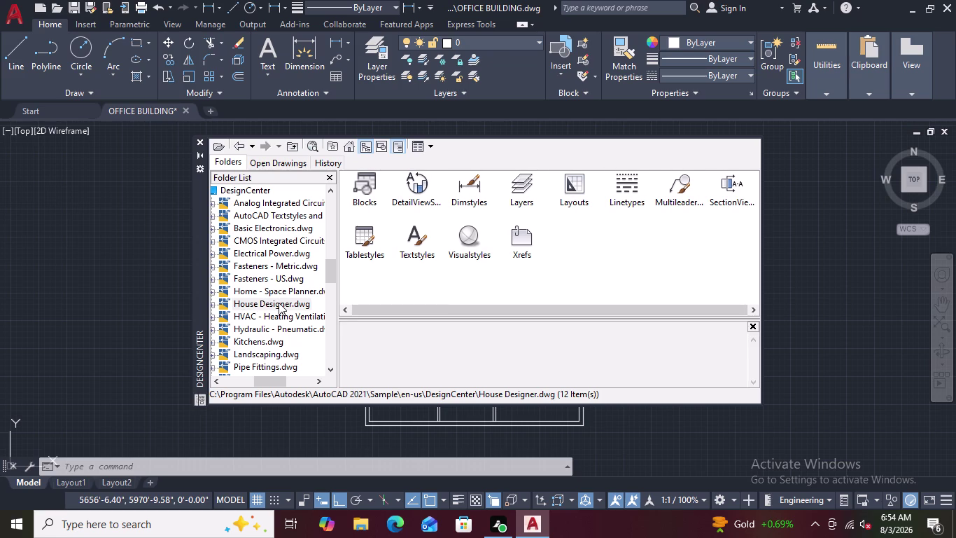
click(278, 303)
double_click(279, 303)
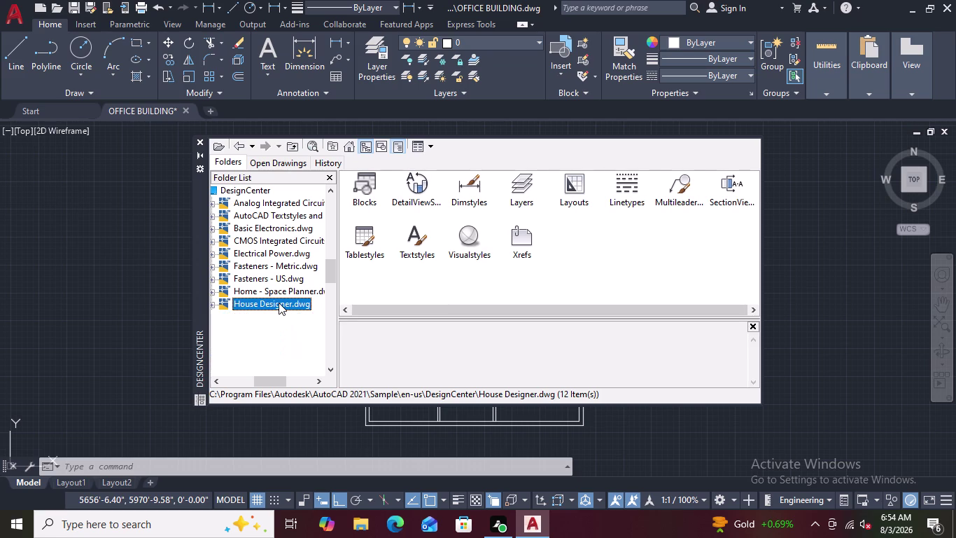
double_click(365, 197)
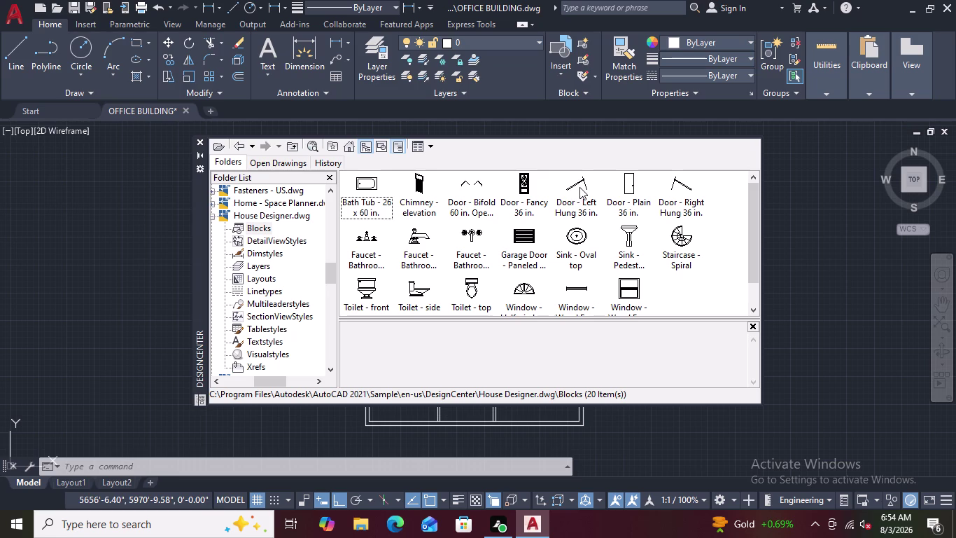
click(577, 183)
Start inserting the Door - Left Hung 36 in. block, accepting the Insert dialog.
click(577, 183)
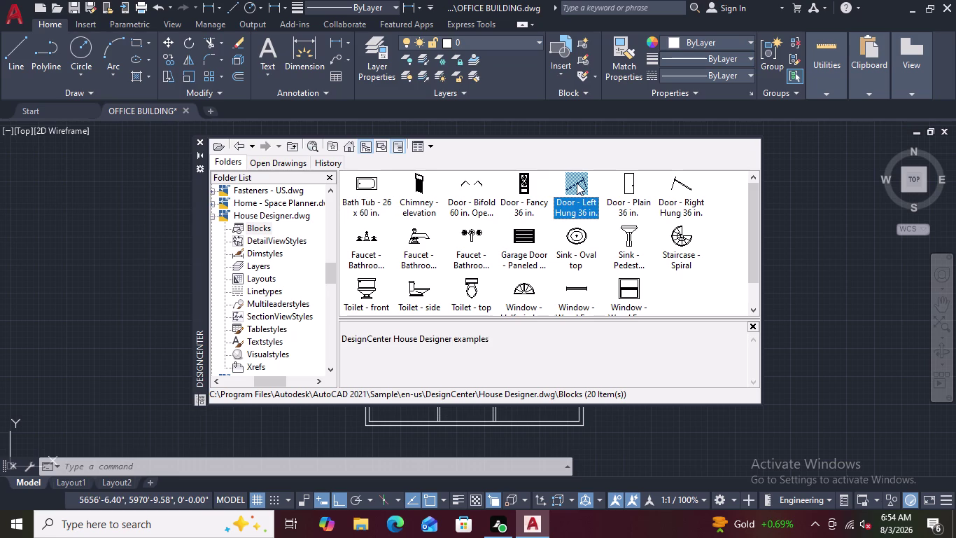
triple_click(561, 204)
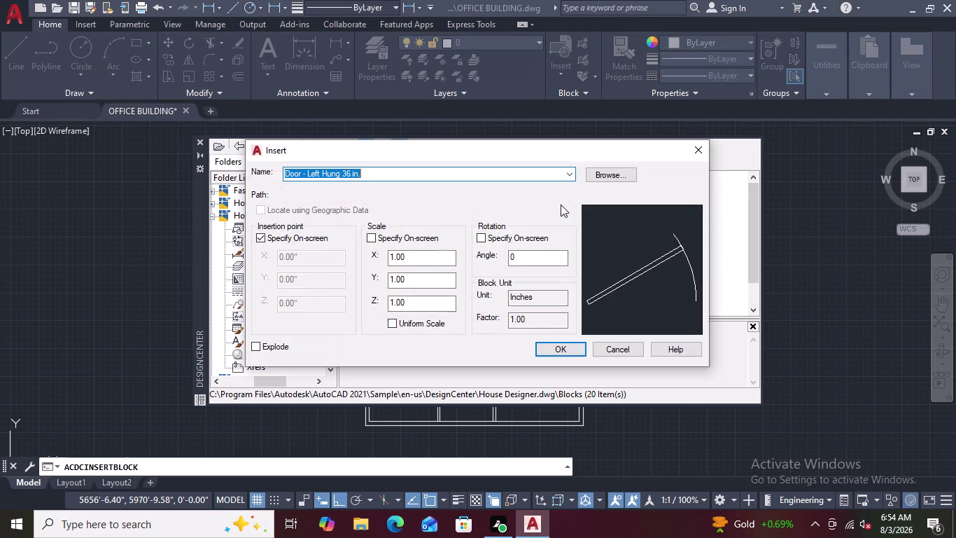
click(562, 348)
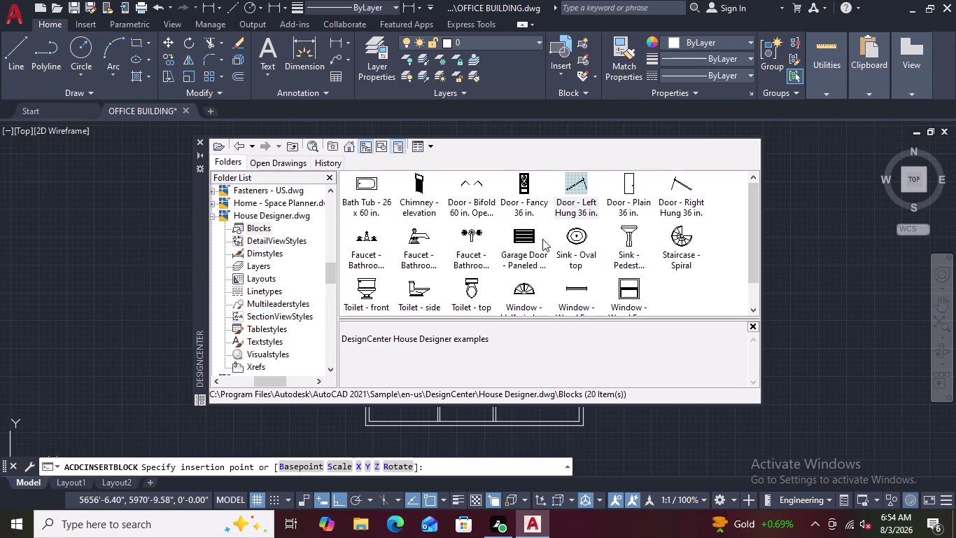
Repeatedly try inserting the wide wood-frame window block while the door insertion runs.
double_click(573, 288)
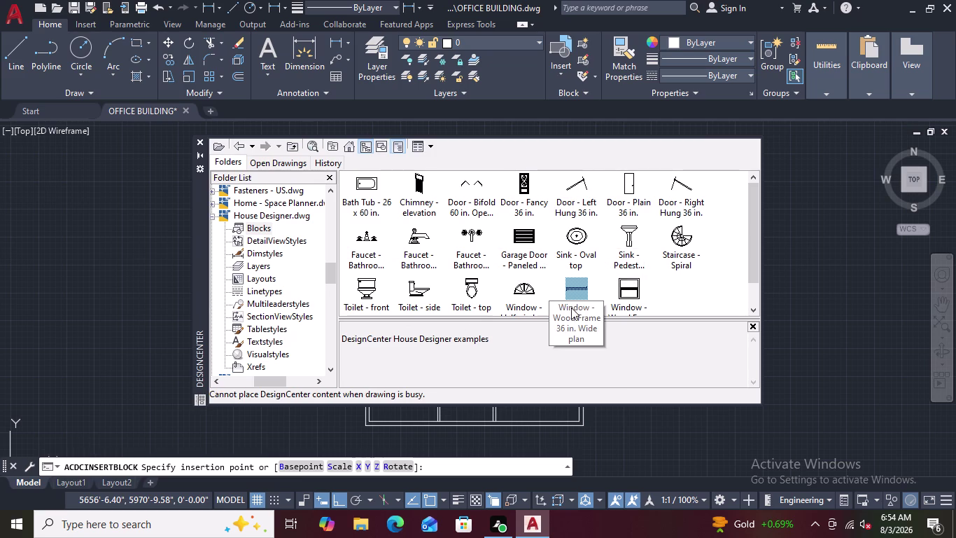
click(576, 292)
click(576, 296)
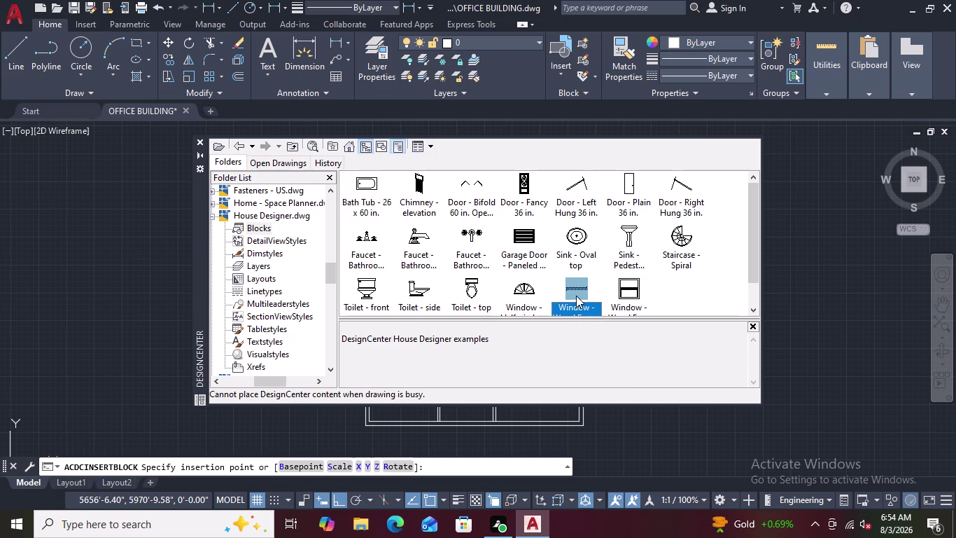
right_click(575, 296)
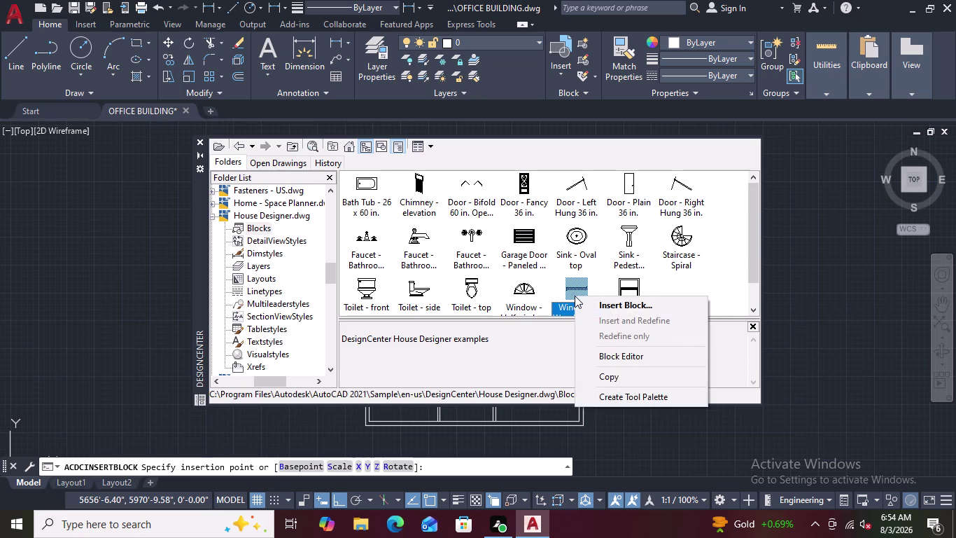
click(574, 288)
double_click(572, 281)
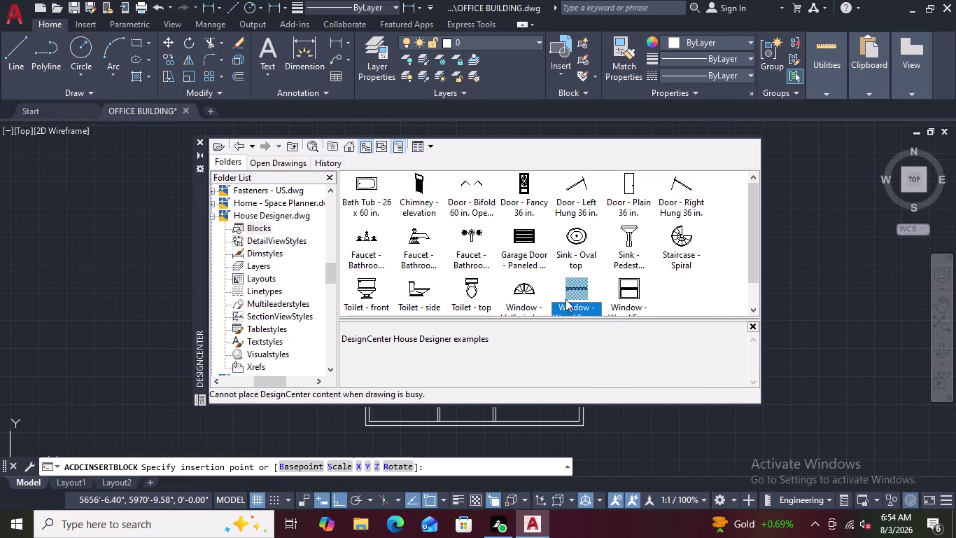
double_click(569, 306)
scroll(down, 3)
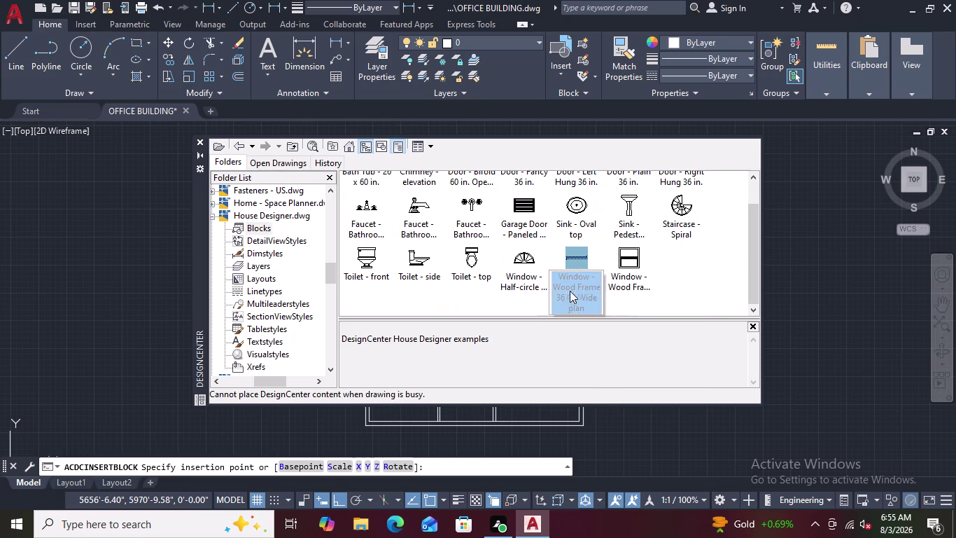
double_click(569, 288)
triple_click(574, 255)
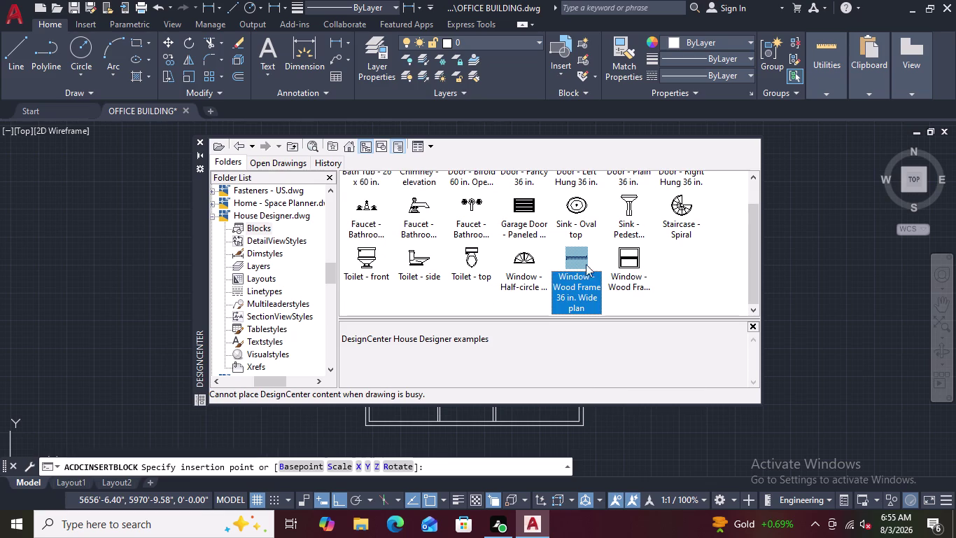
scroll(up, 3)
scroll(down, 3)
scroll(down, 3)
middle_drag(659, 231, 654, 323)
scroll(down, 3)
scroll(down, 3)
scroll(up, 3)
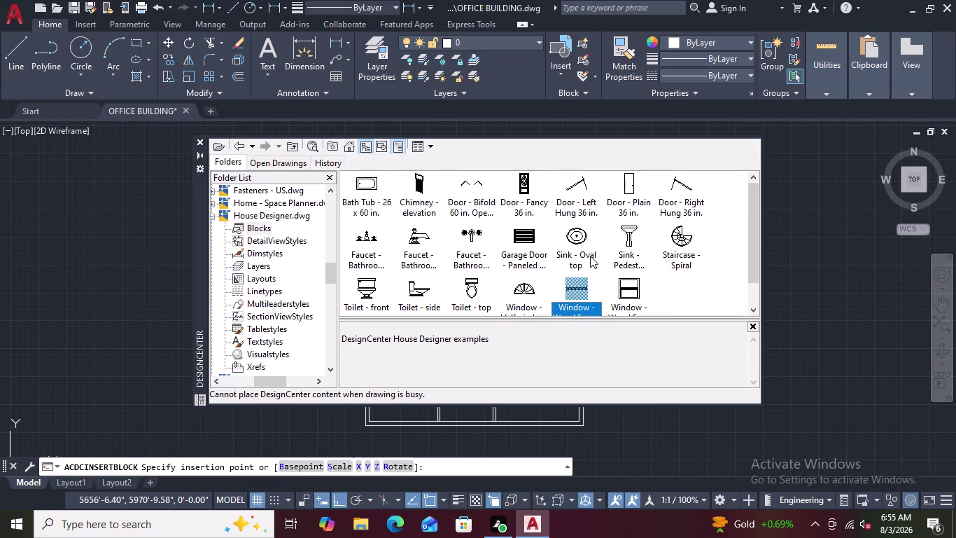
scroll(up, 3)
scroll(up, 3)
scroll(up, 3)
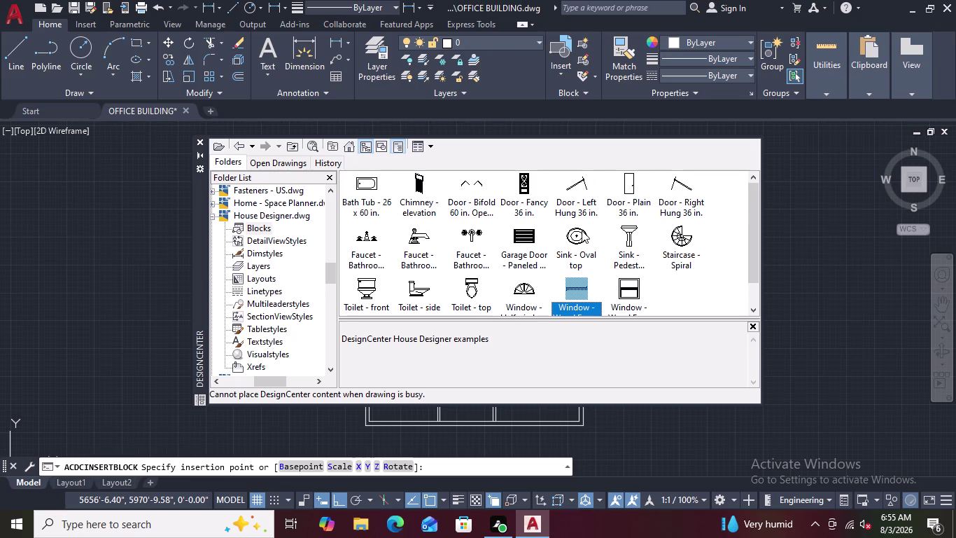
Pick the right-hung 36-inch door and wood-frame window blocks, then return to the floor plan.
double_click(686, 195)
double_click(686, 202)
click(684, 220)
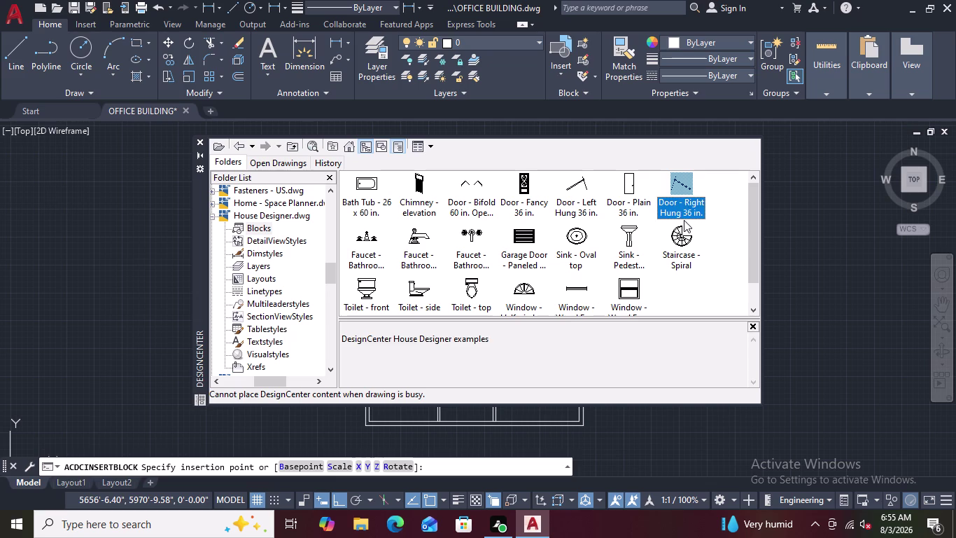
click(684, 212)
click(684, 212)
scroll(up, 3)
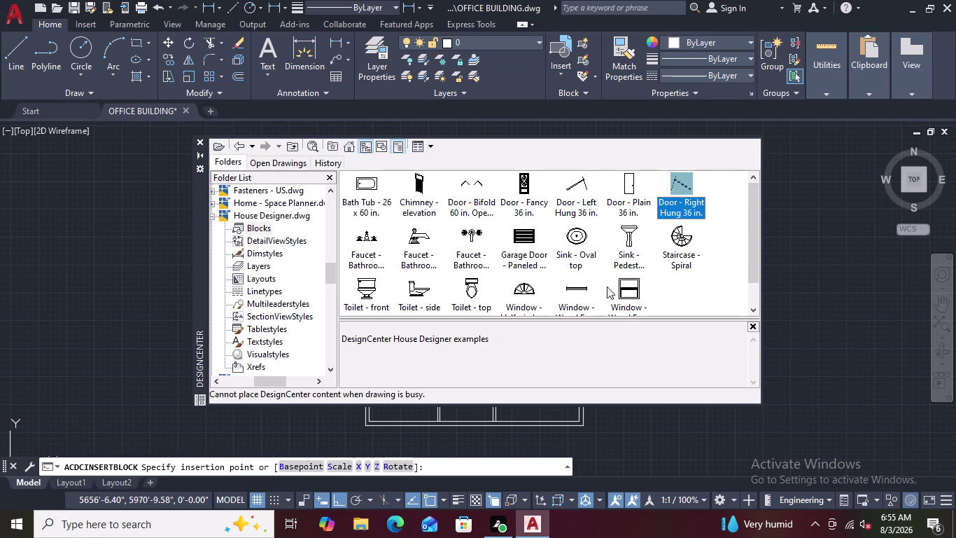
click(569, 286)
click(569, 286)
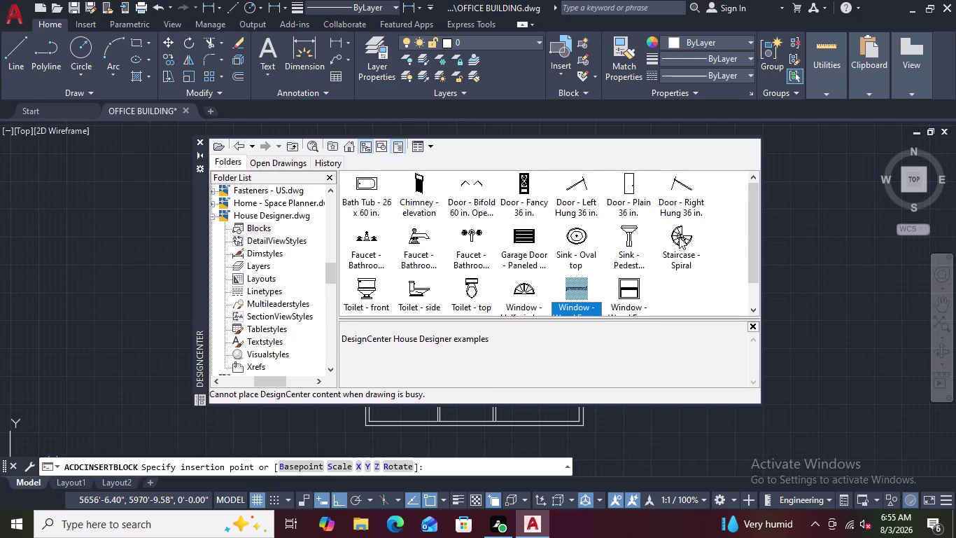
click(198, 140)
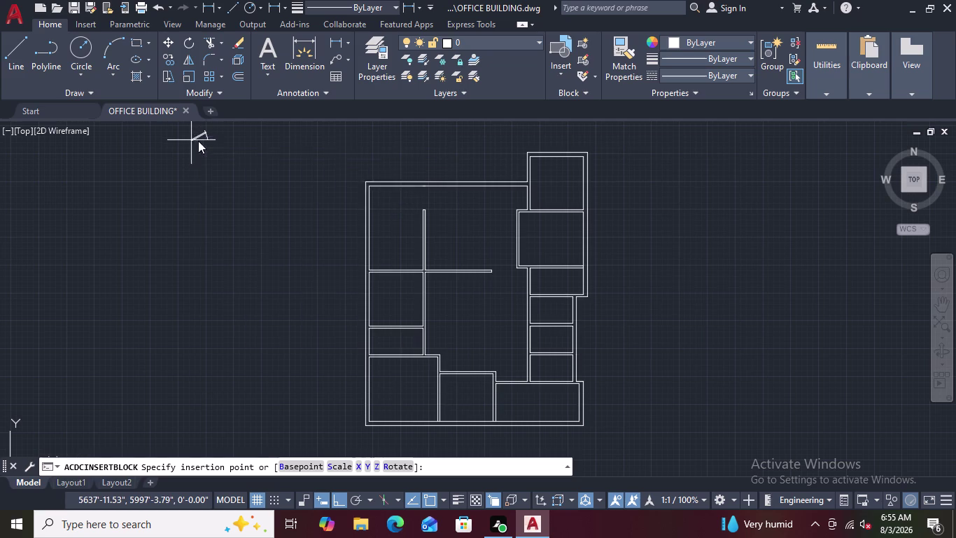
Place the left-hung door block in empty space left of the plan and reopen DesignCenter.
click(167, 216)
scroll(up, 3)
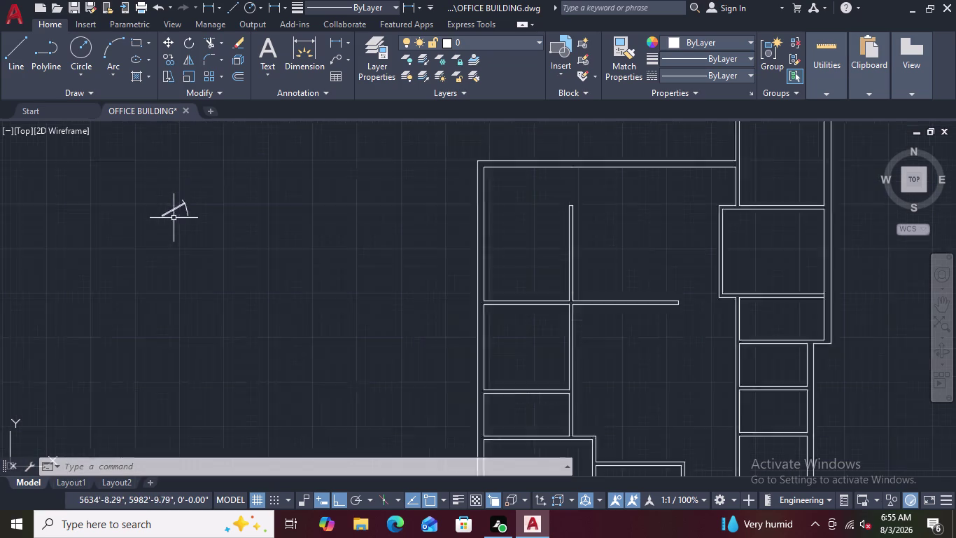
scroll(up, 3)
scroll(up, 3)
scroll(down, 3)
scroll(down, 3)
scroll(down, 3)
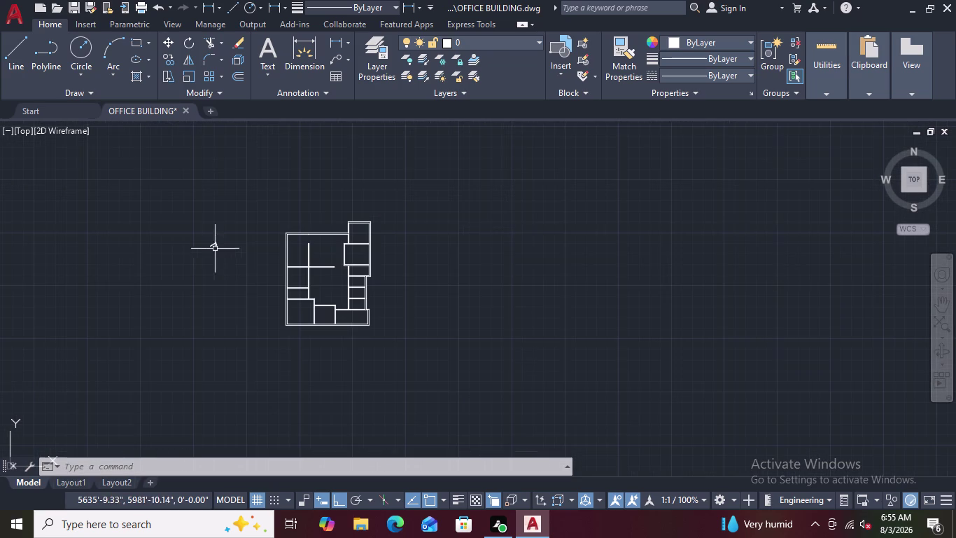
scroll(up, 3)
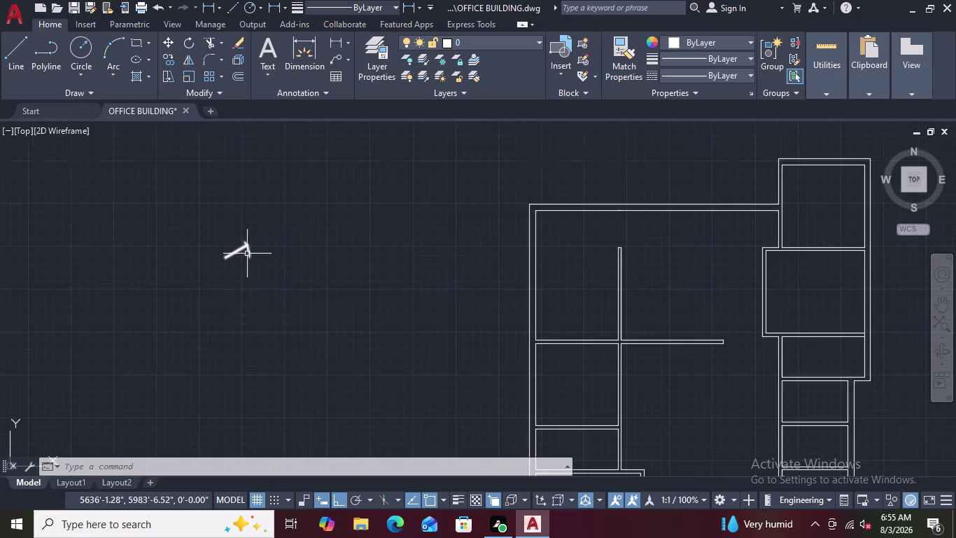
scroll(up, 3)
scroll(down, 3)
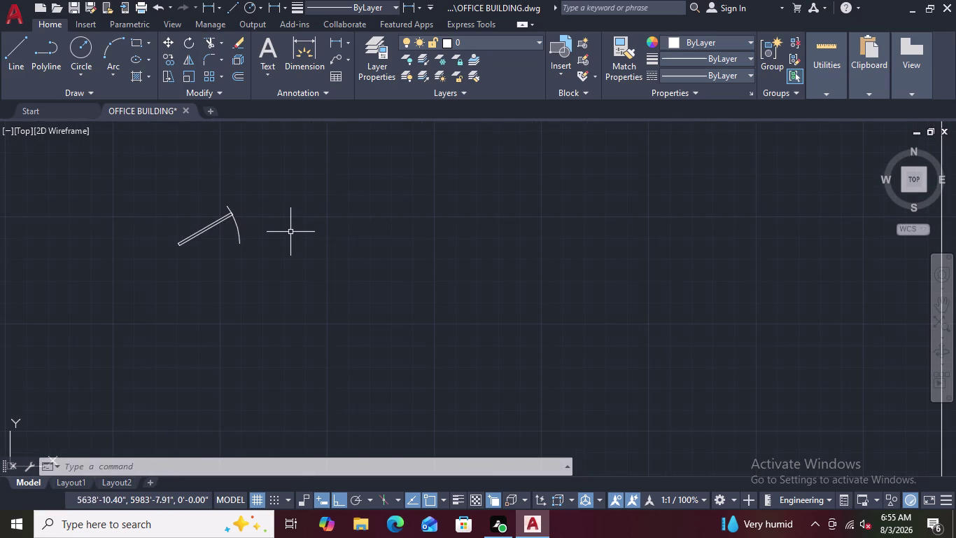
key(ctrl+2)
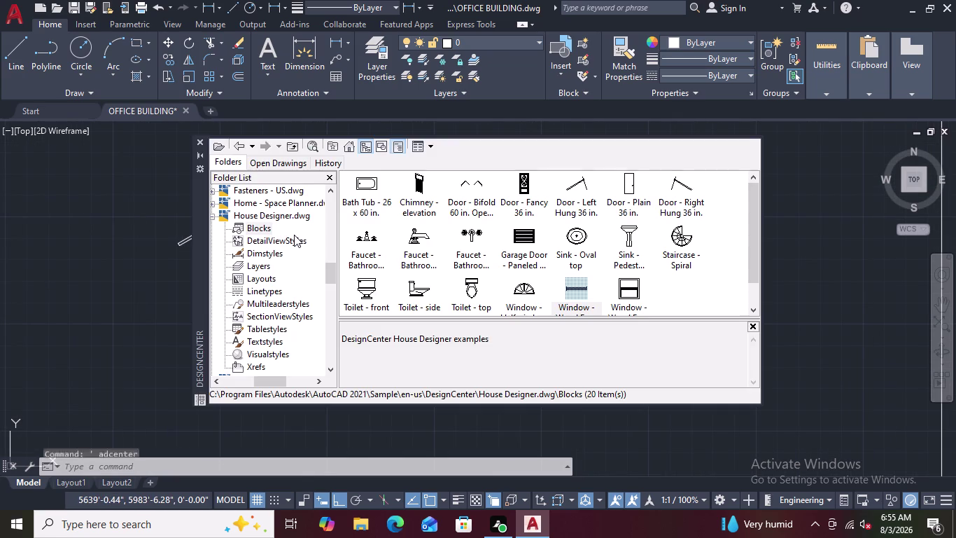
Begin inserting the wide wood-frame window block and enter a Y scale of 4.
double_click(577, 290)
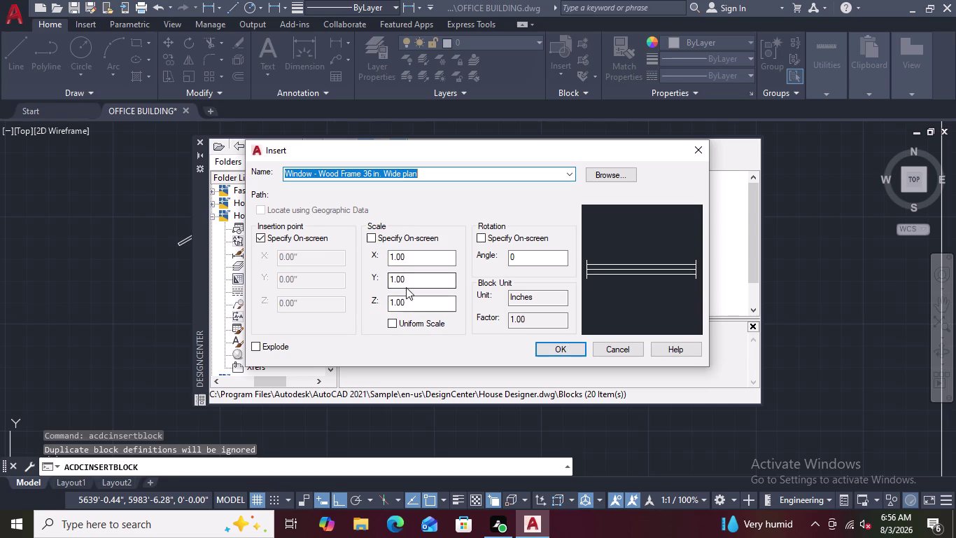
click(393, 325)
click(389, 325)
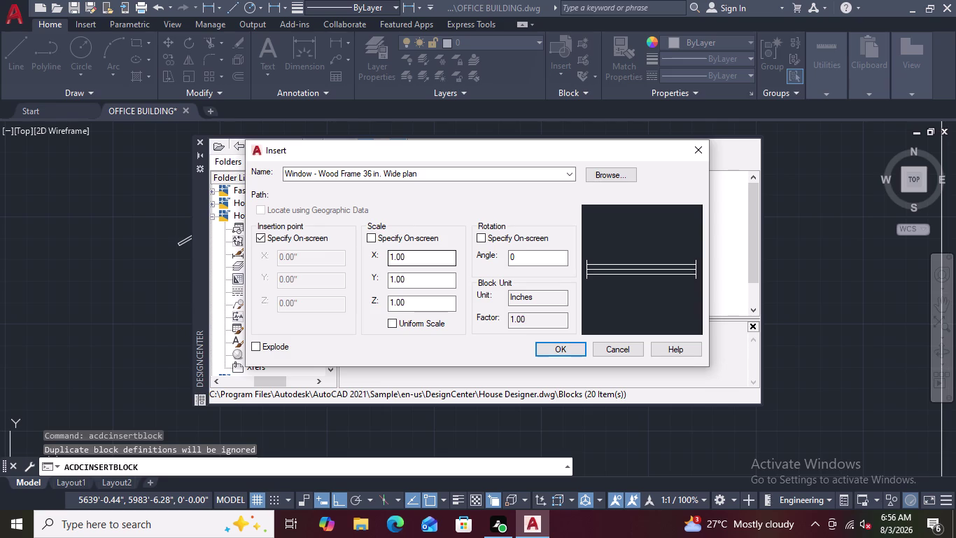
click(412, 259)
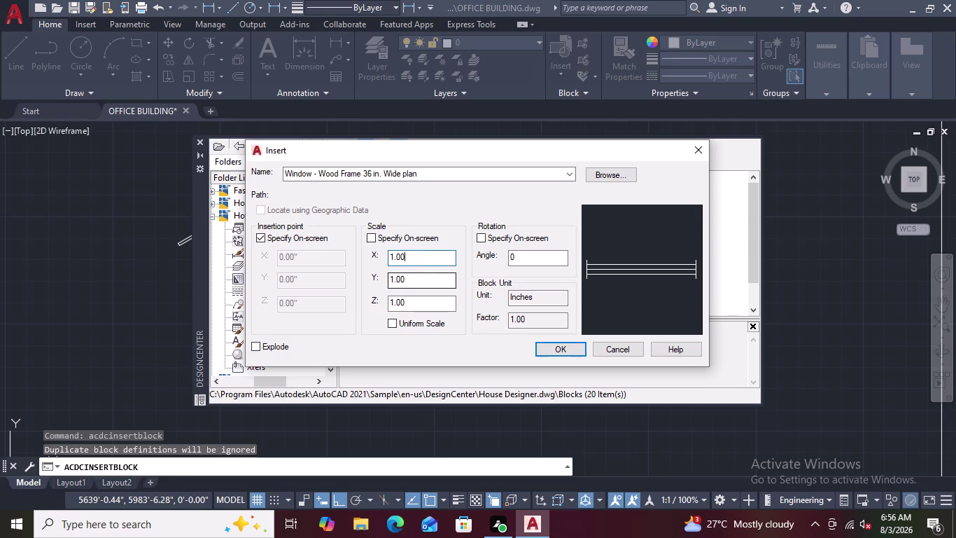
click(407, 282)
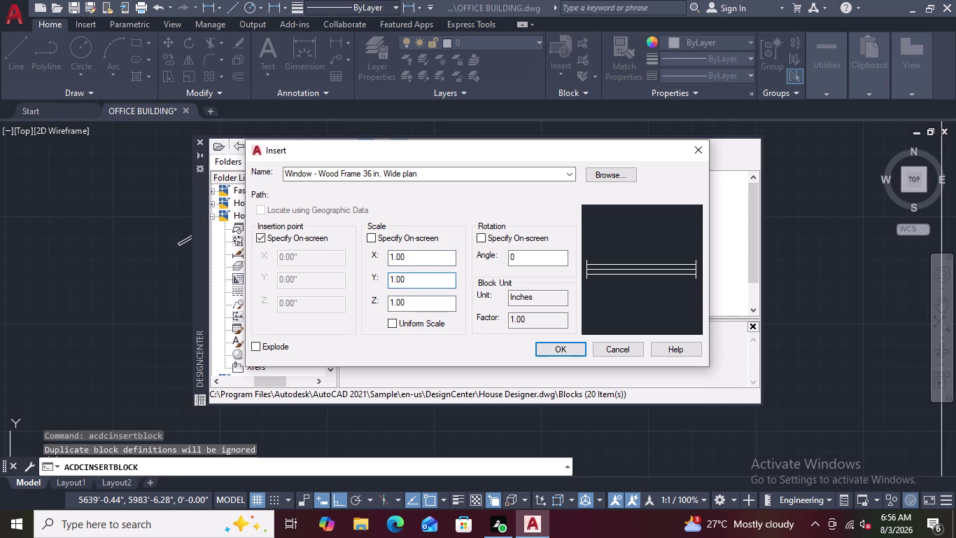
key(BackSpace)
key(BackSpace)
key(BackSpace)
key(BackSpace)
key(4)
Clear the block unit field to set the insert unit to Inches.
click(523, 299)
click(539, 299)
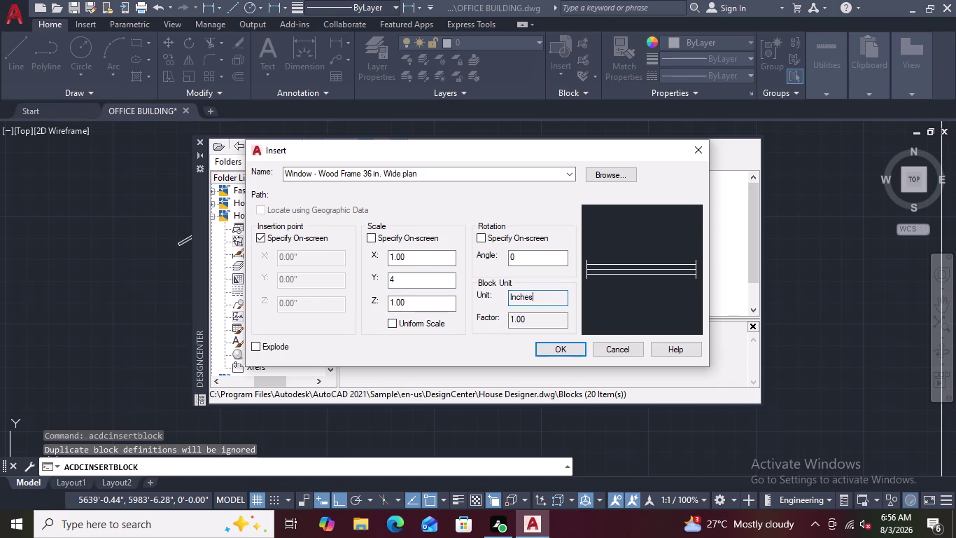
key(BackSpace)
key(BackSpace)
key(BackSpace)
key(BackSpace)
key(BackSpace)
key(BackSpace)
key(BackSpace)
key(BackSpace)
key(BackSpace)
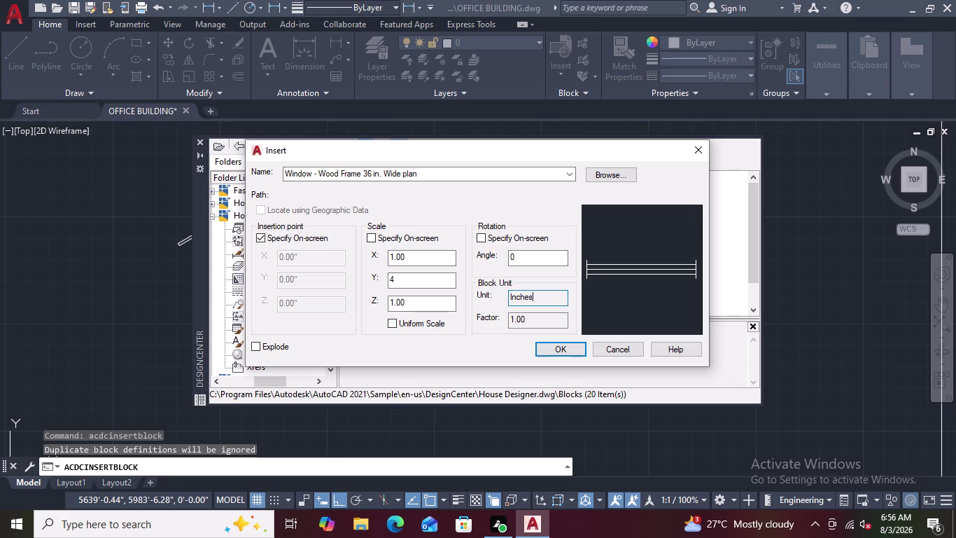
double_click(528, 298)
click(531, 297)
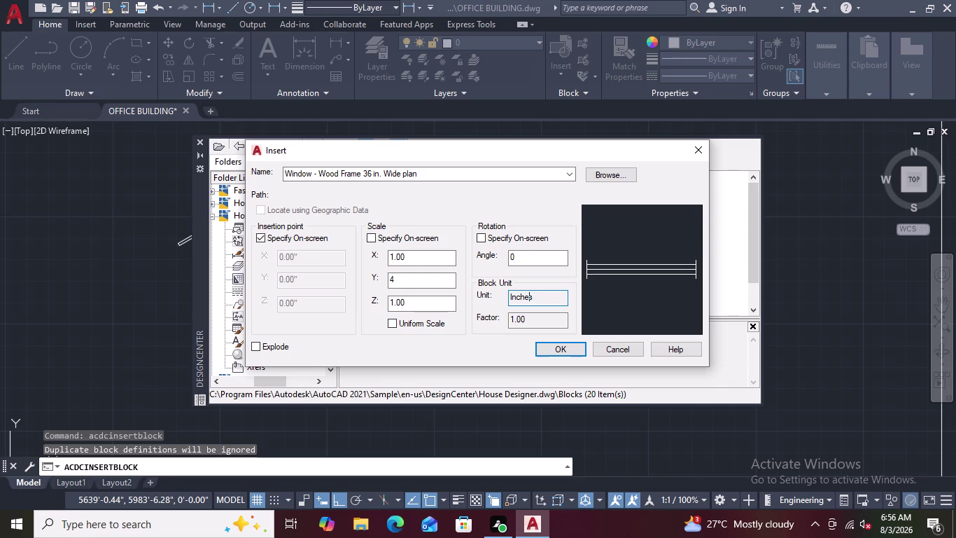
click(539, 296)
key(BackSpace)
key(BackSpace)
key(BackSpace)
key(BackSpace)
key(BackSpace)
key(BackSpace)
key(BackSpace)
key(BackSpace)
key(BackSpace)
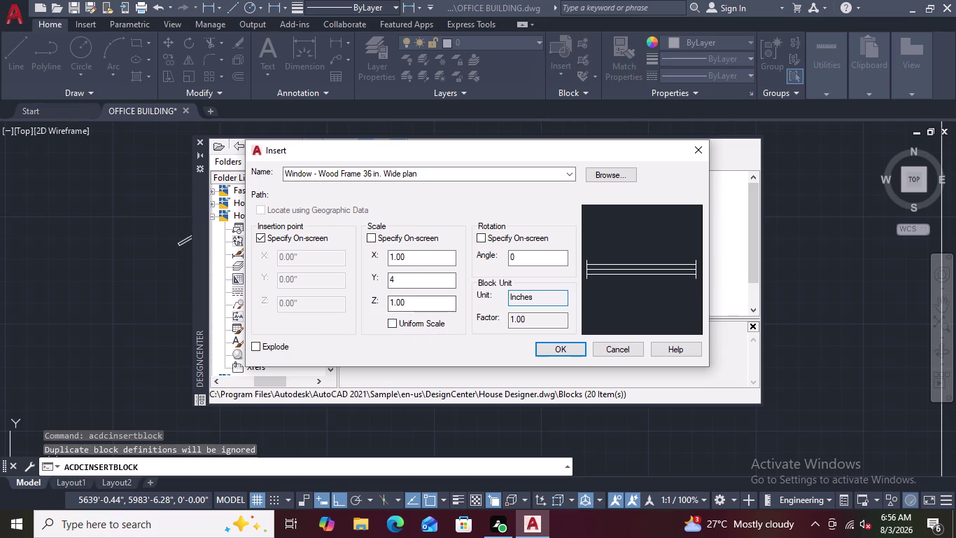
Make the Y scale 4' and turn off on-screen scale specification.
click(402, 284)
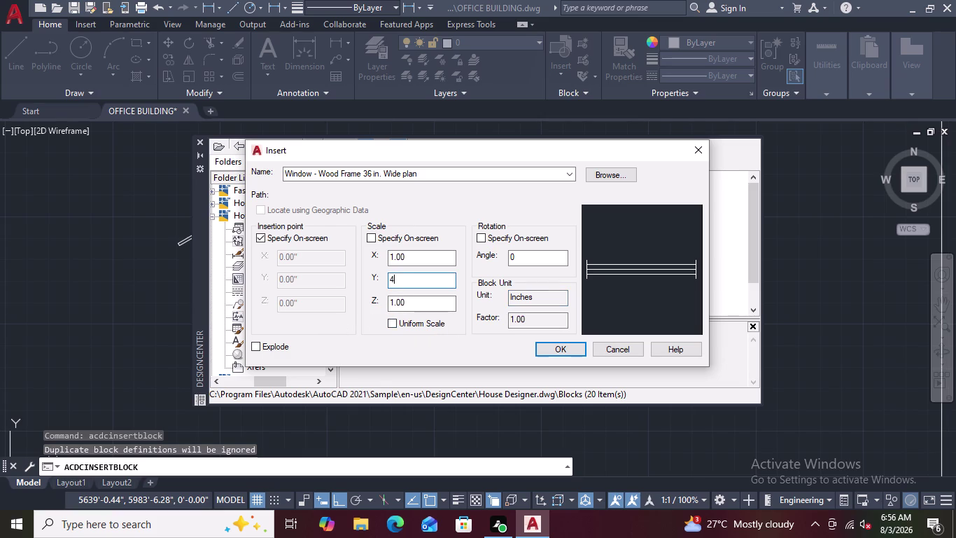
key(apostrophe)
click(370, 236)
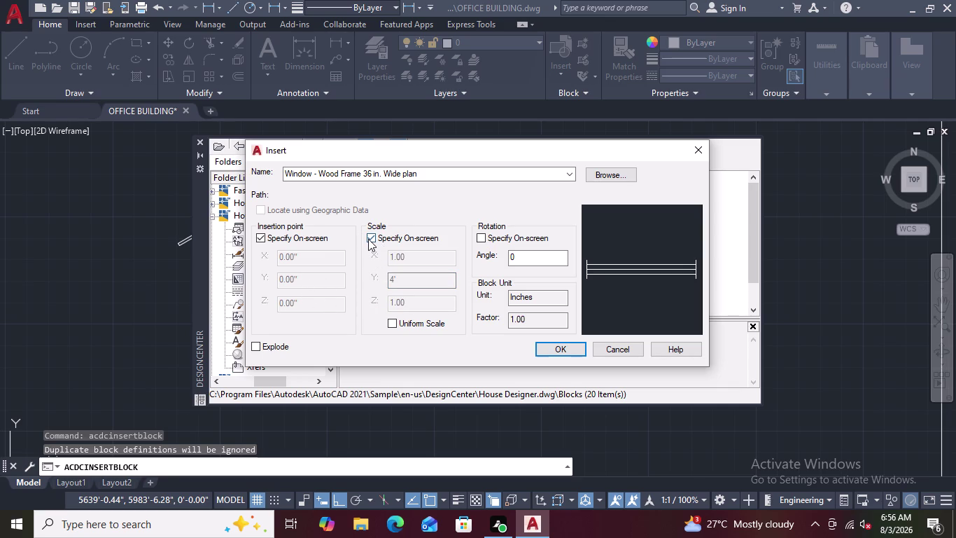
click(369, 238)
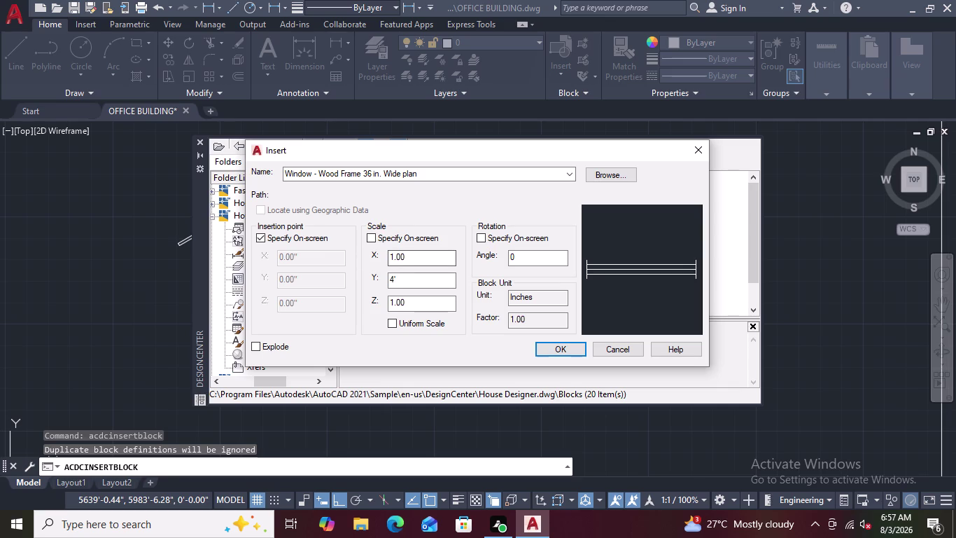
Set the X scale to 9" and confirm the window insert settings.
click(408, 258)
key(BackSpace)
key(BackSpace)
key(BackSpace)
key(BackSpace)
key(9)
key(shift+quotedbl)
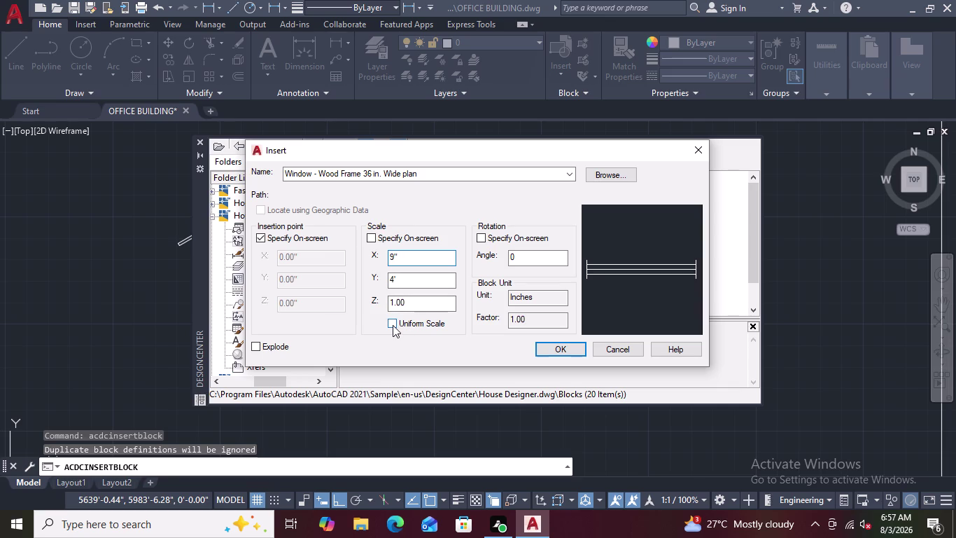
click(546, 350)
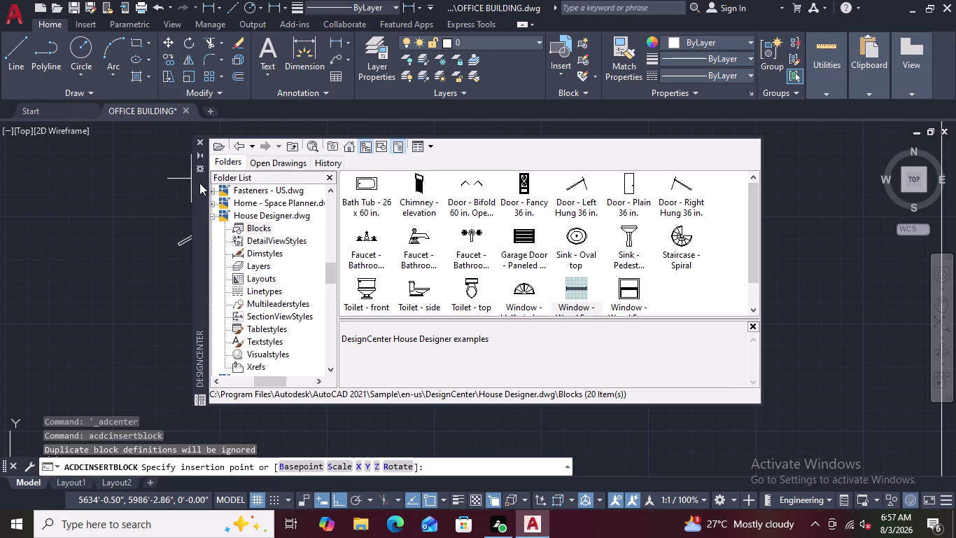
Move DesignCenter aside and place the window block above-left of the angled door.
drag(201, 192, 393, 211)
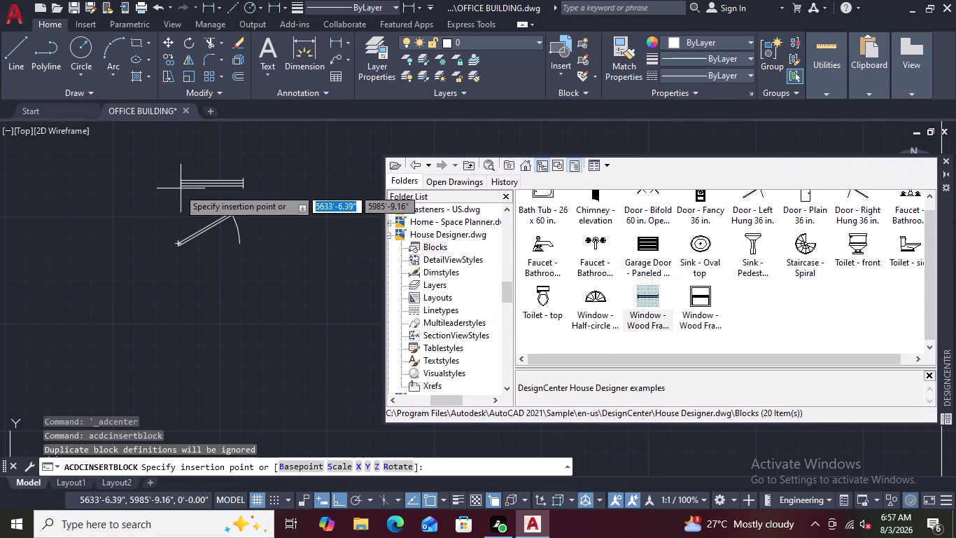
scroll(up, 3)
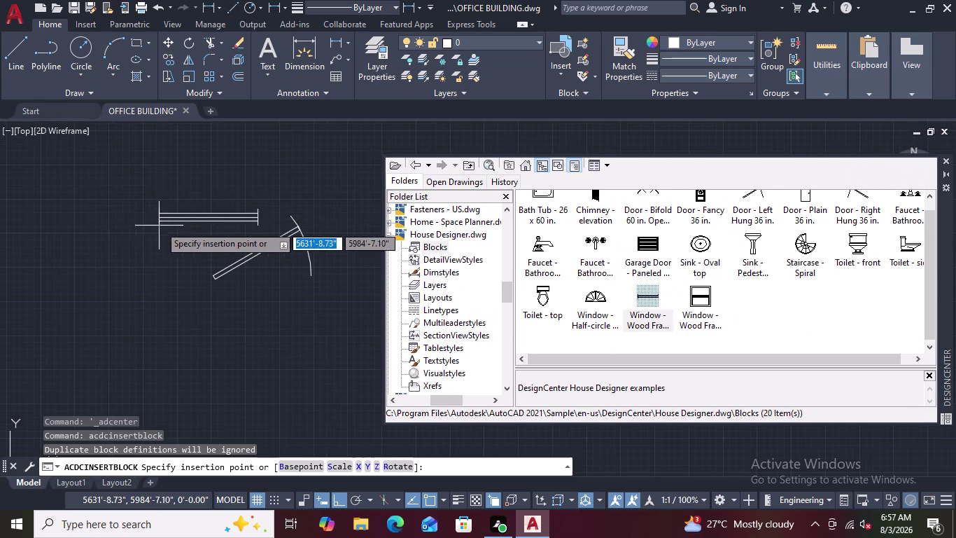
click(163, 209)
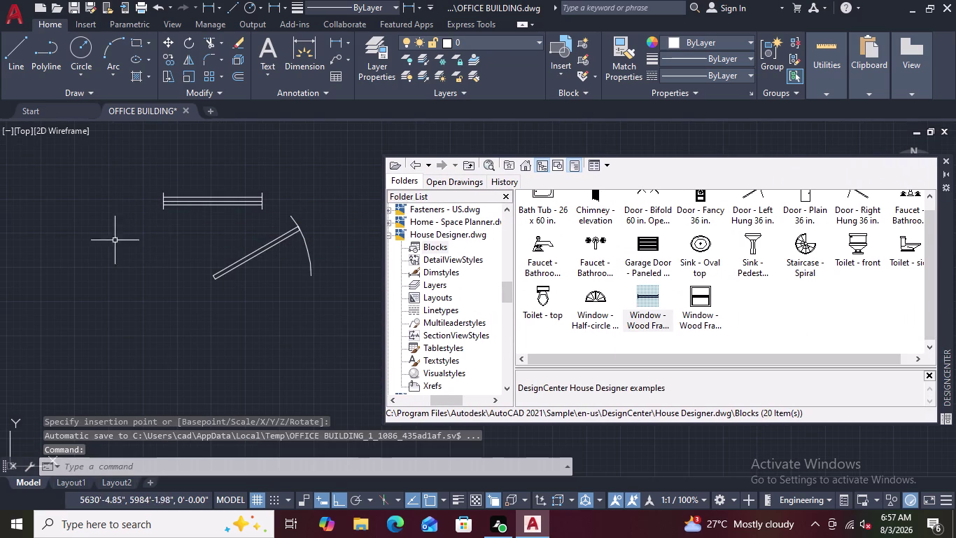
scroll(up, 3)
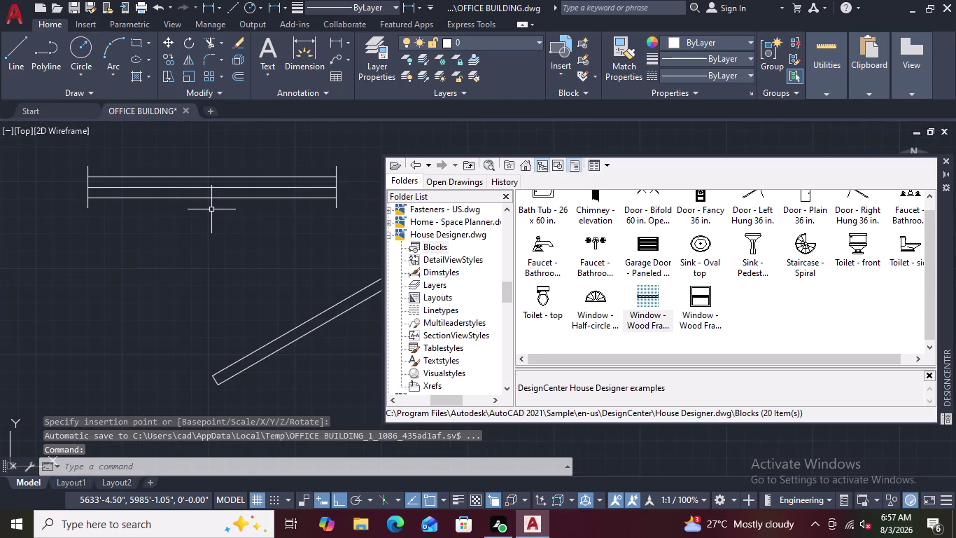
scroll(down, 3)
scroll(down, 3)
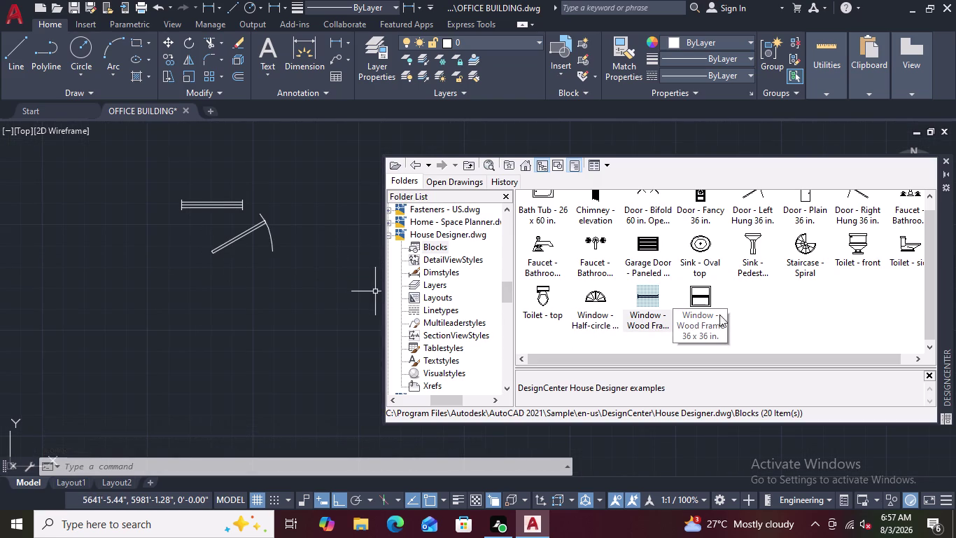
Select the placed window block, then start inserting the right-hung door block.
drag(772, 302, 736, 315)
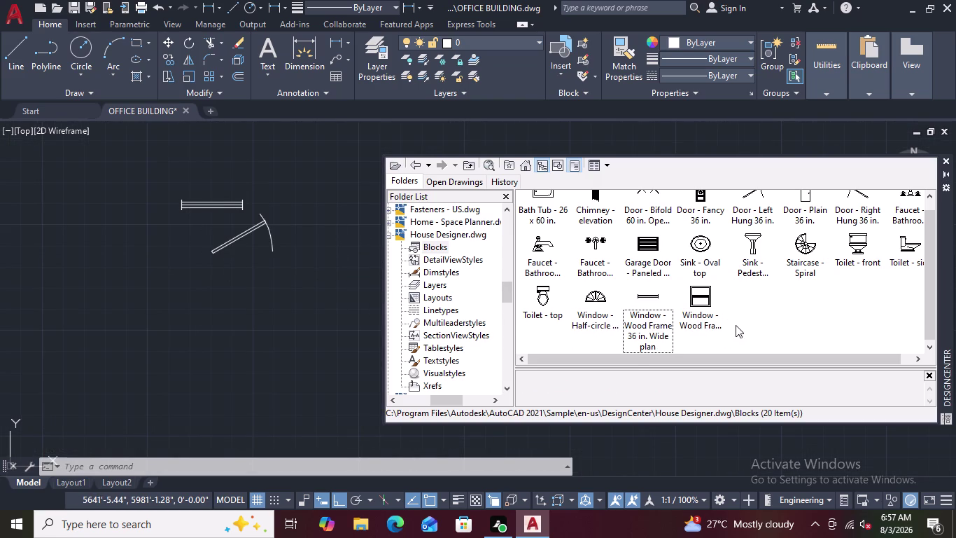
scroll(down, 3)
scroll(up, 3)
scroll(up, 3)
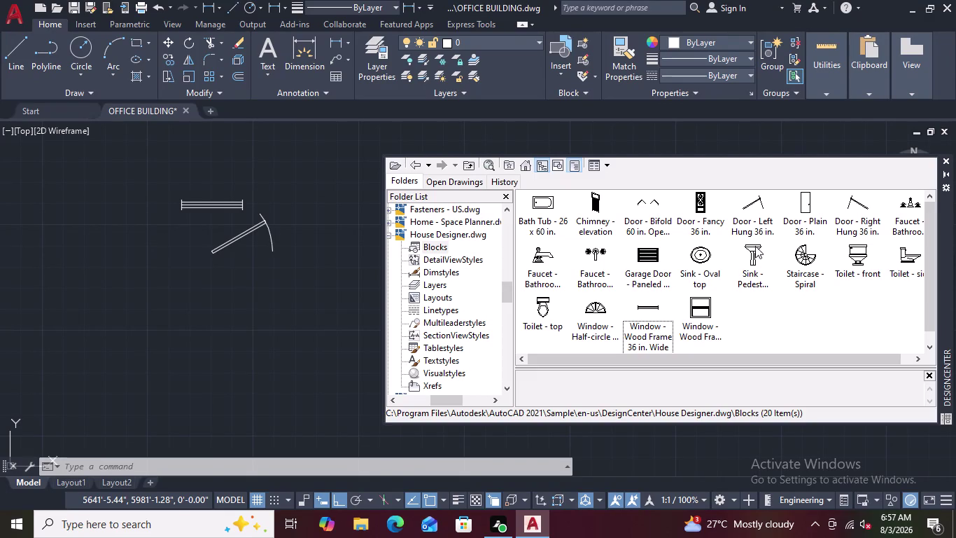
double_click(850, 212)
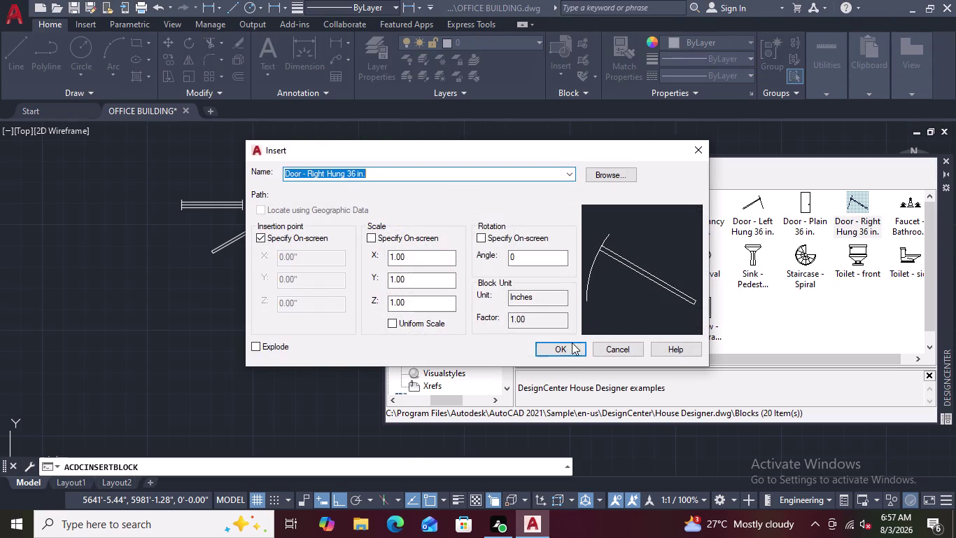
Place the right-hung 36 in. door below-left of the first door and close DesignCenter.
click(565, 348)
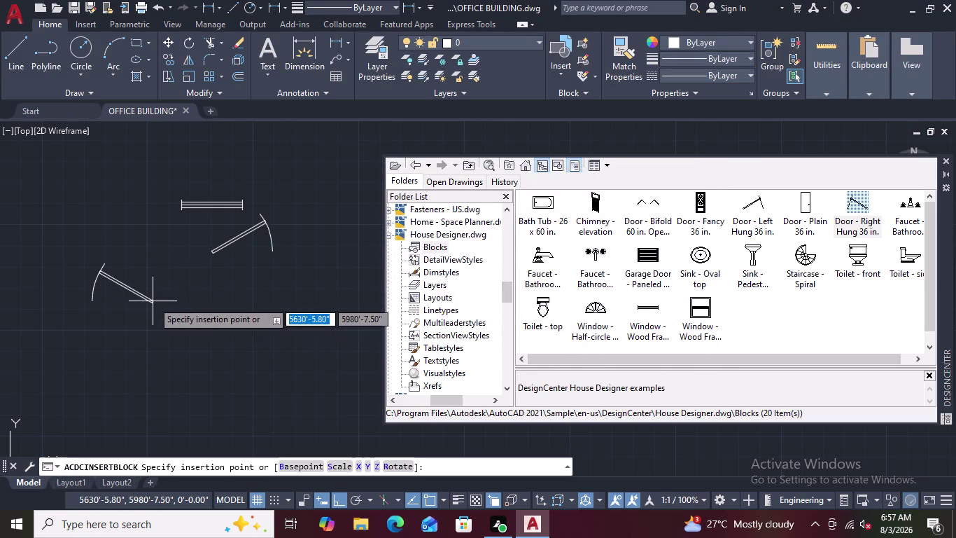
click(153, 301)
key(Escape)
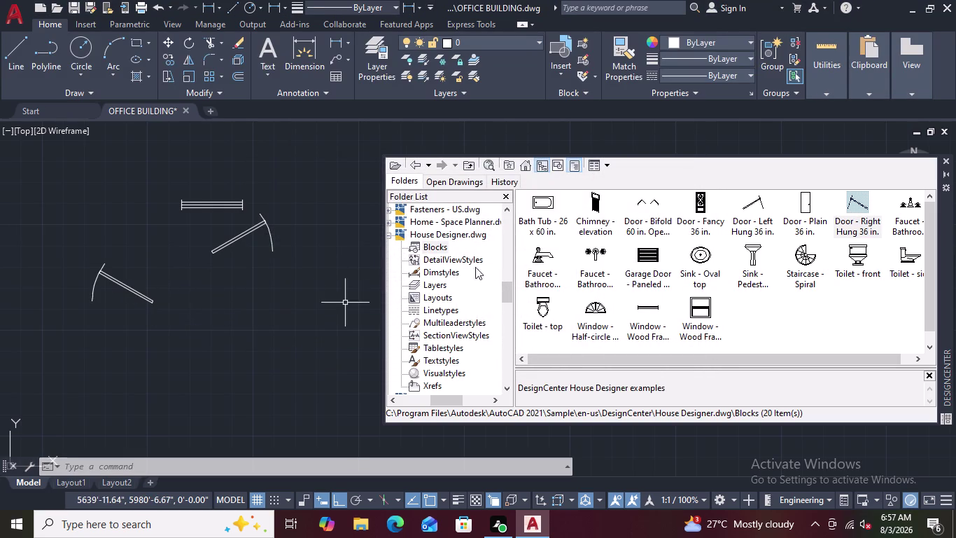
click(947, 160)
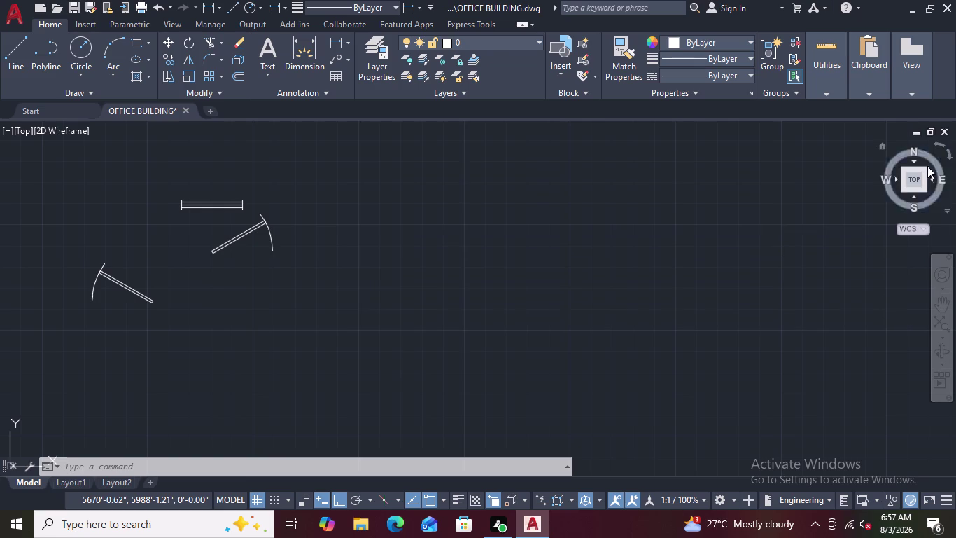
Double-click the door block, then cancel the Edit Block Definition prompt.
scroll(down, 3)
scroll(up, 3)
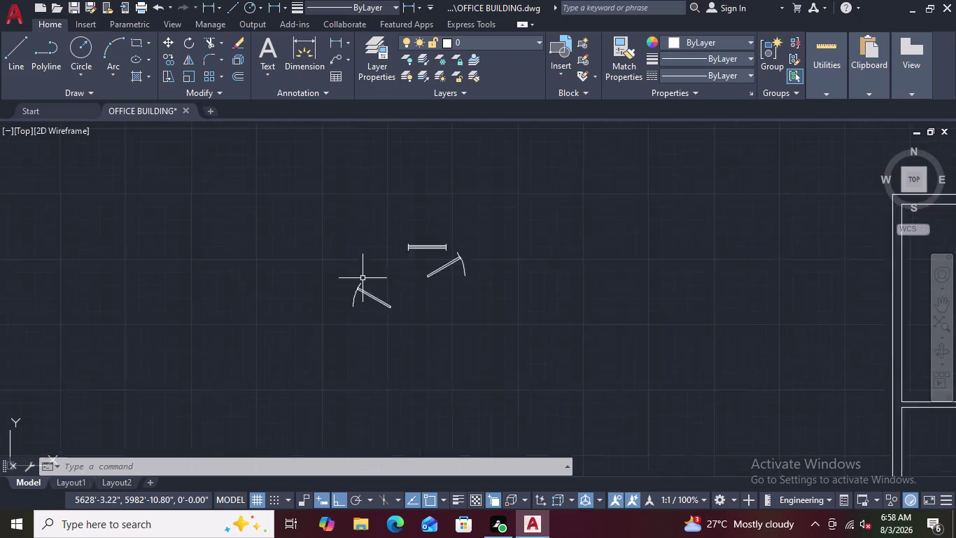
scroll(up, 3)
scroll(up, 3)
double_click(517, 248)
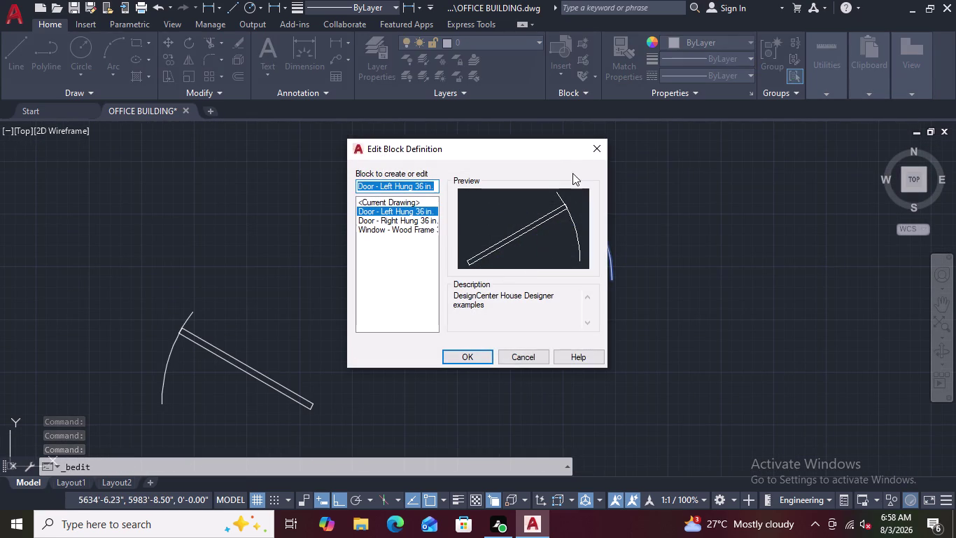
click(593, 143)
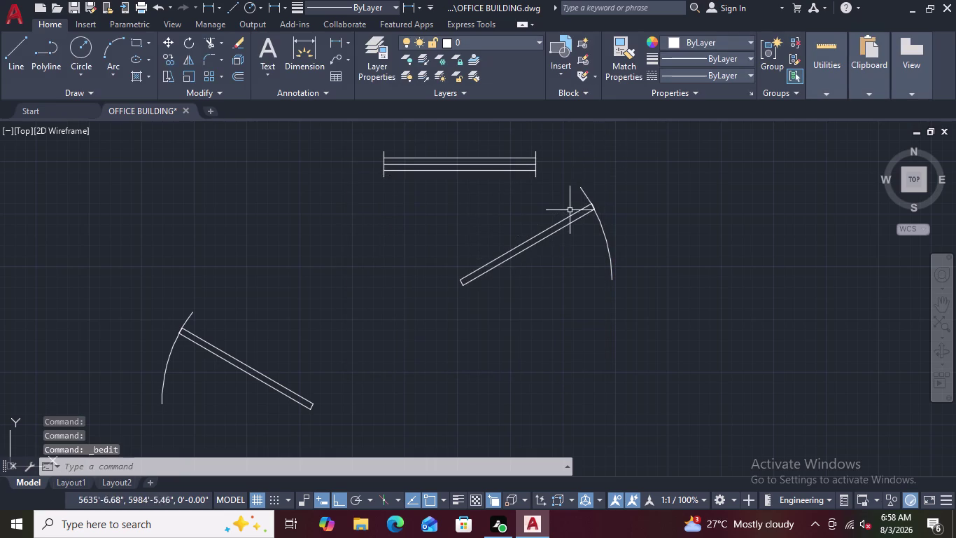
Erase the upper and lower door blocks, then start the DIM command.
click(599, 222)
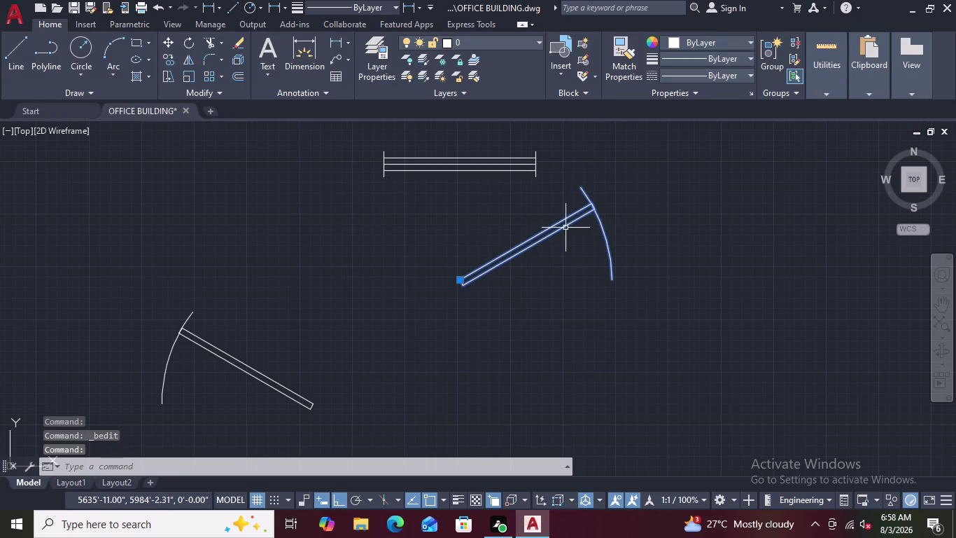
click(193, 341)
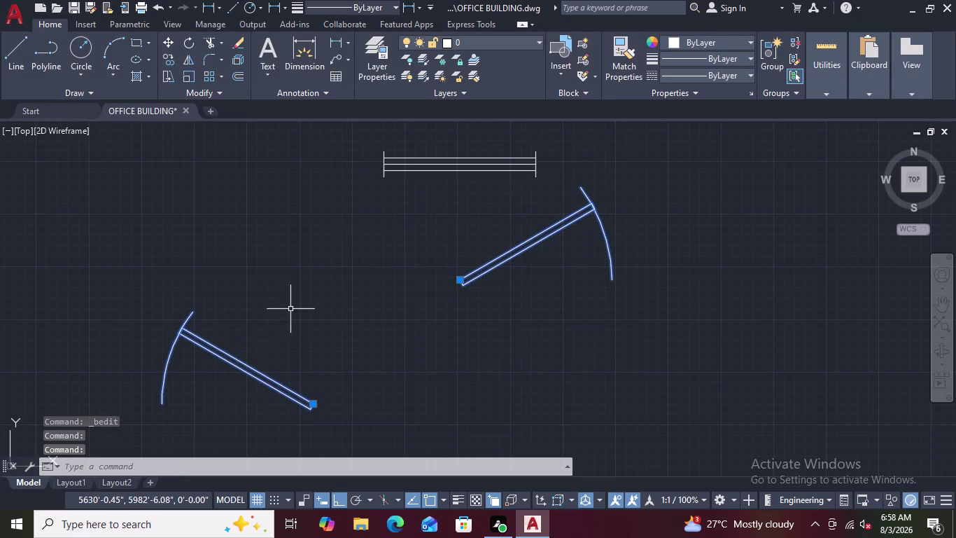
key(Delete)
scroll(down, 3)
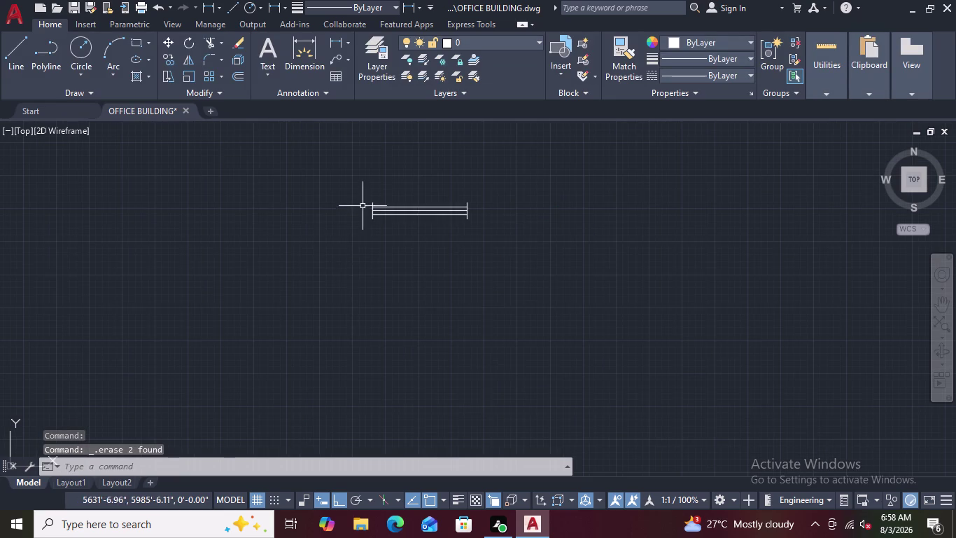
scroll(up, 3)
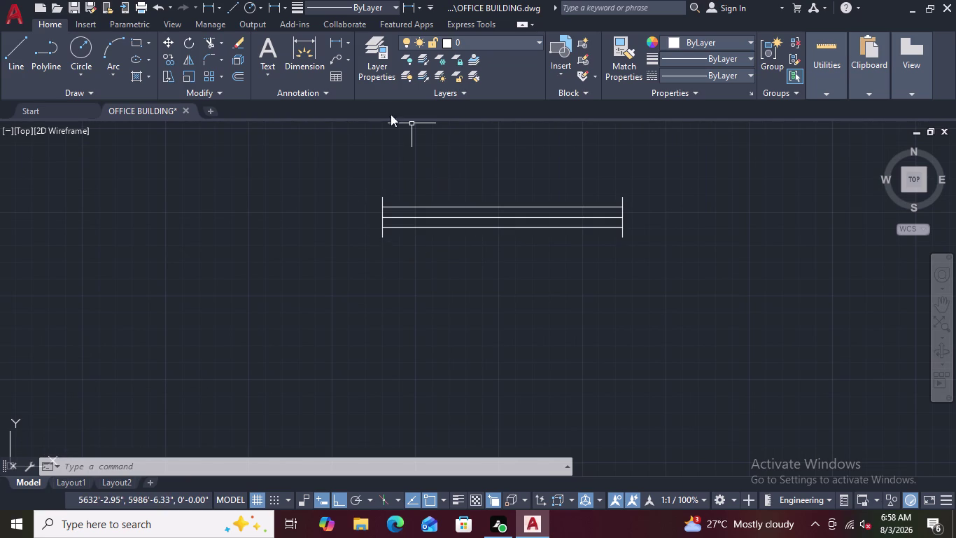
click(311, 48)
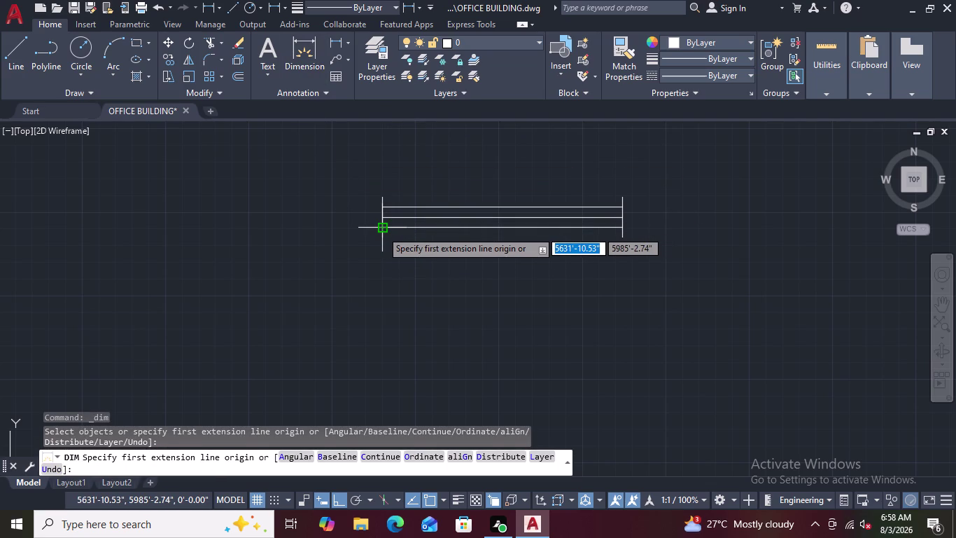
Pick dimension points at the window block's left and right ends.
click(382, 230)
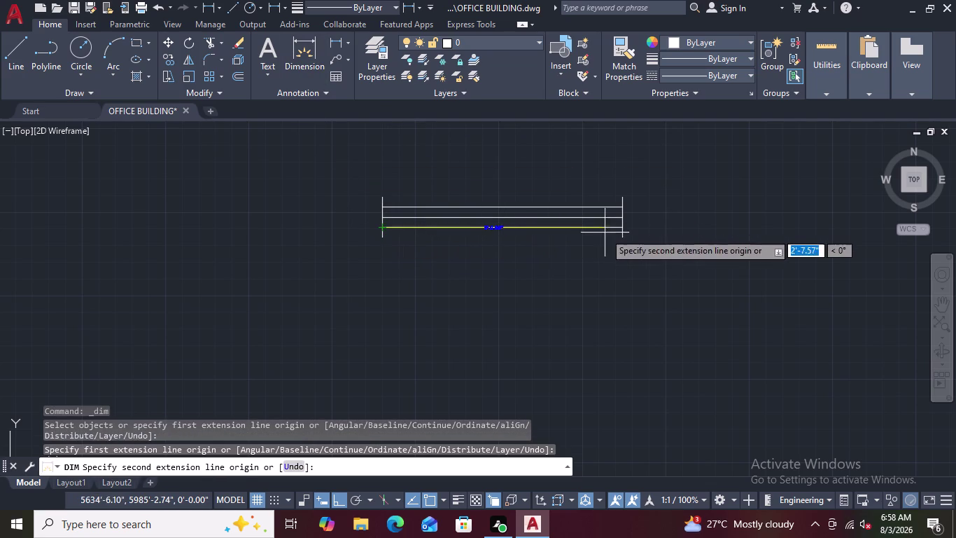
click(620, 228)
scroll(up, 3)
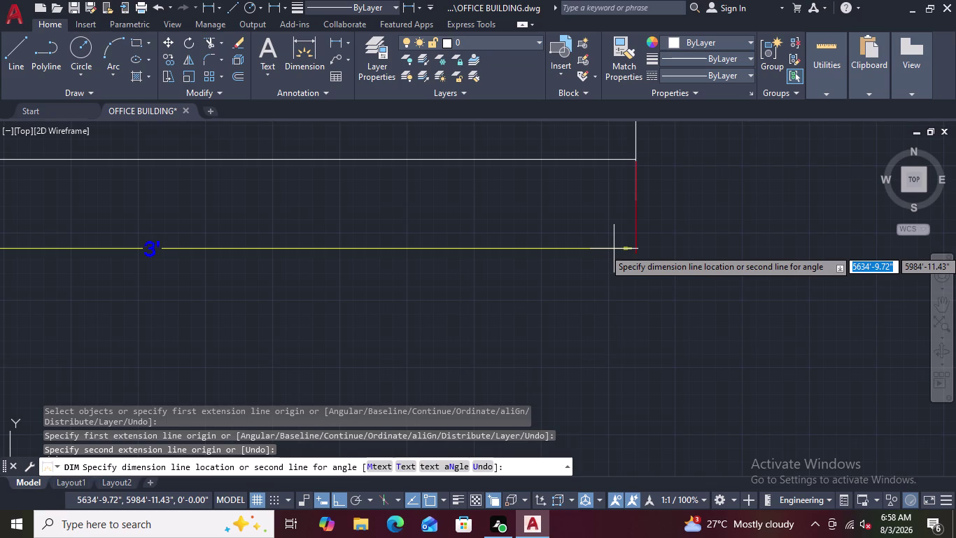
scroll(down, 3)
scroll(up, 3)
scroll(down, 3)
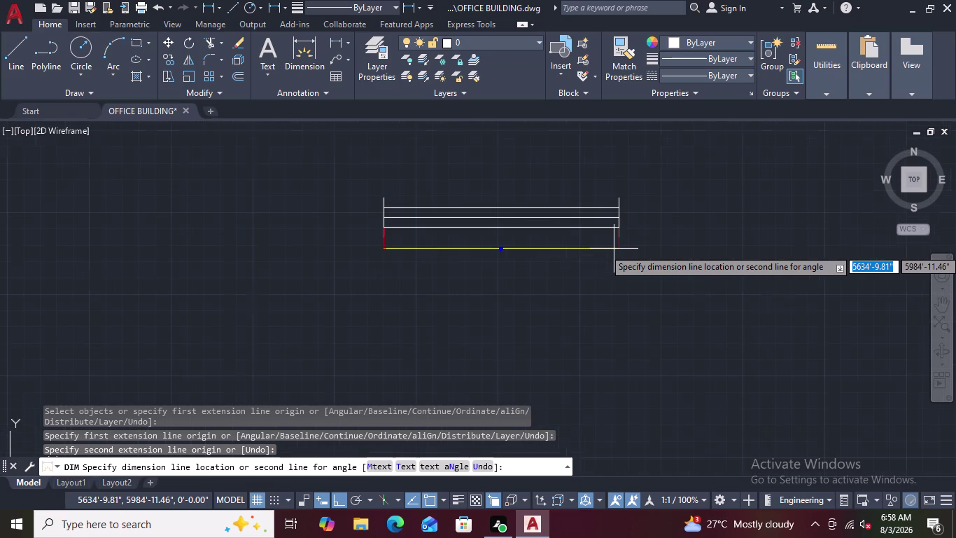
scroll(up, 3)
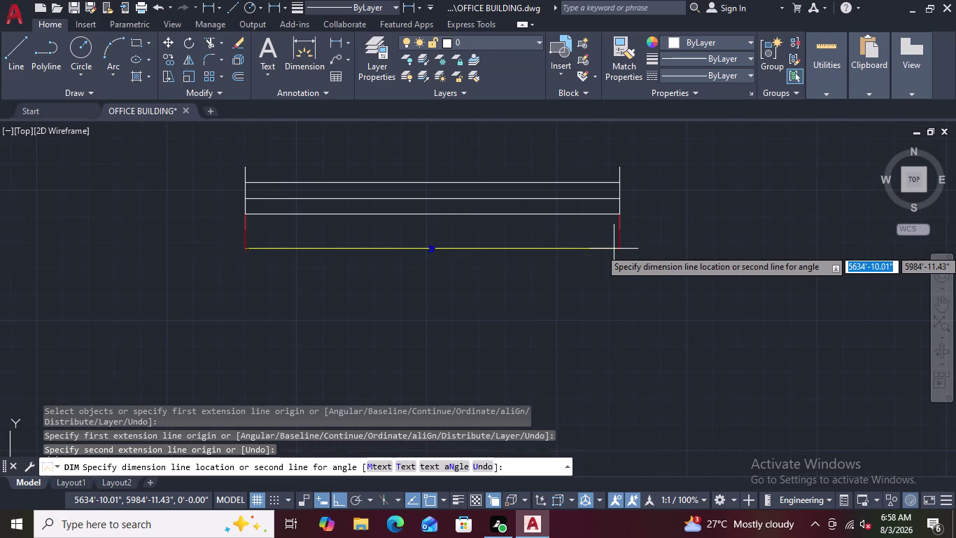
scroll(up, 3)
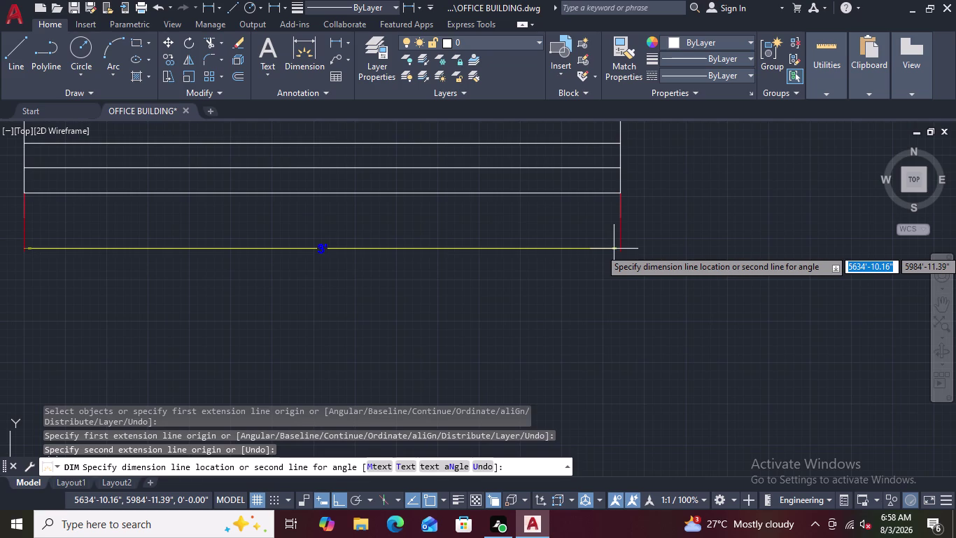
scroll(down, 3)
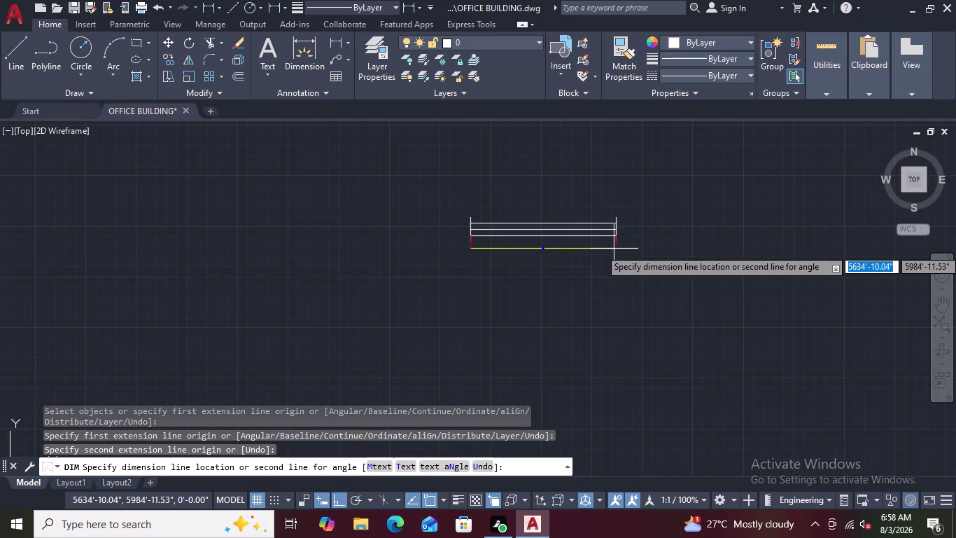
Cancel the unfinished dimension and restart DIM.
key(Escape)
scroll(up, 3)
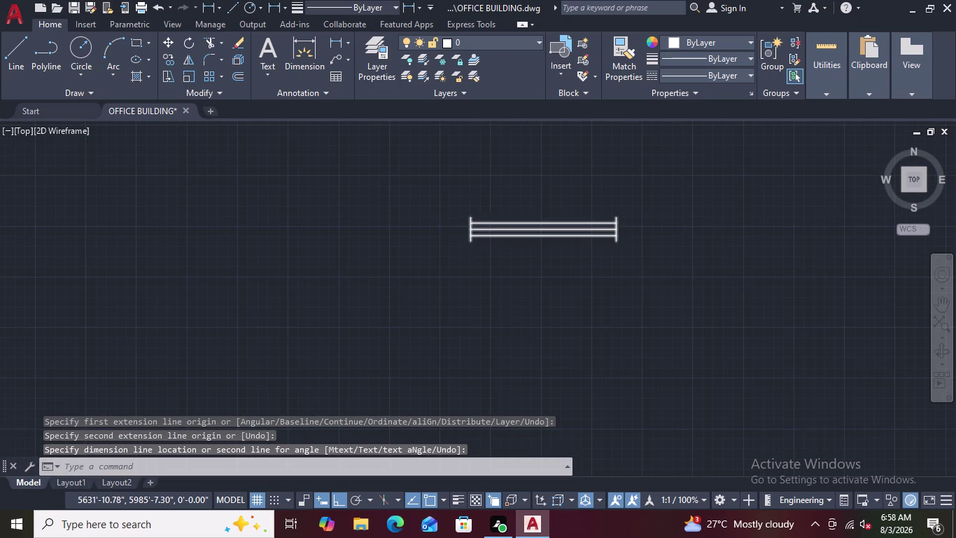
scroll(up, 3)
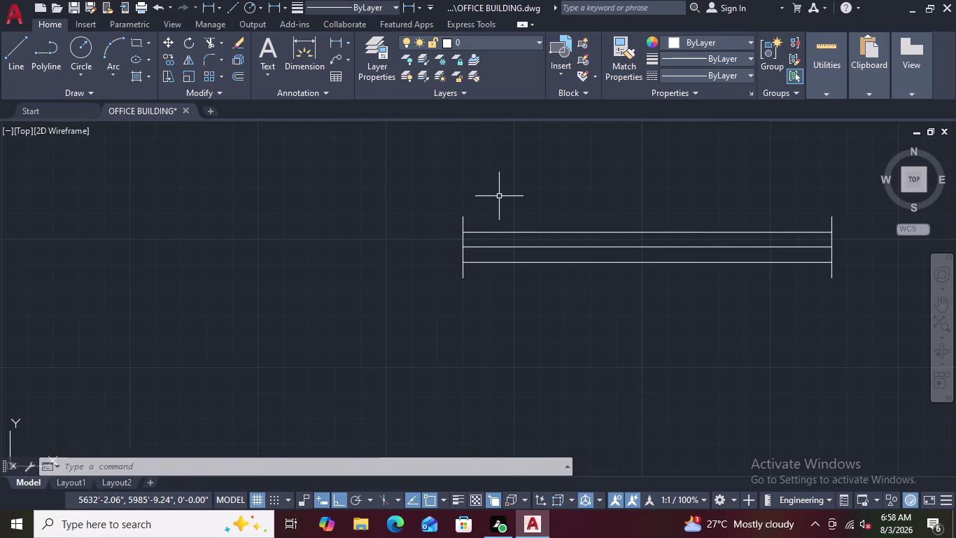
click(301, 49)
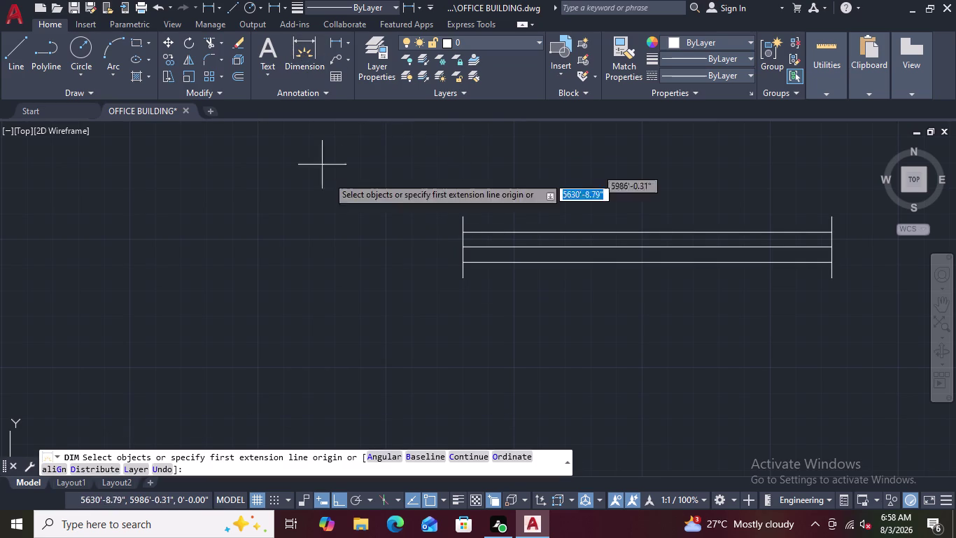
click(464, 218)
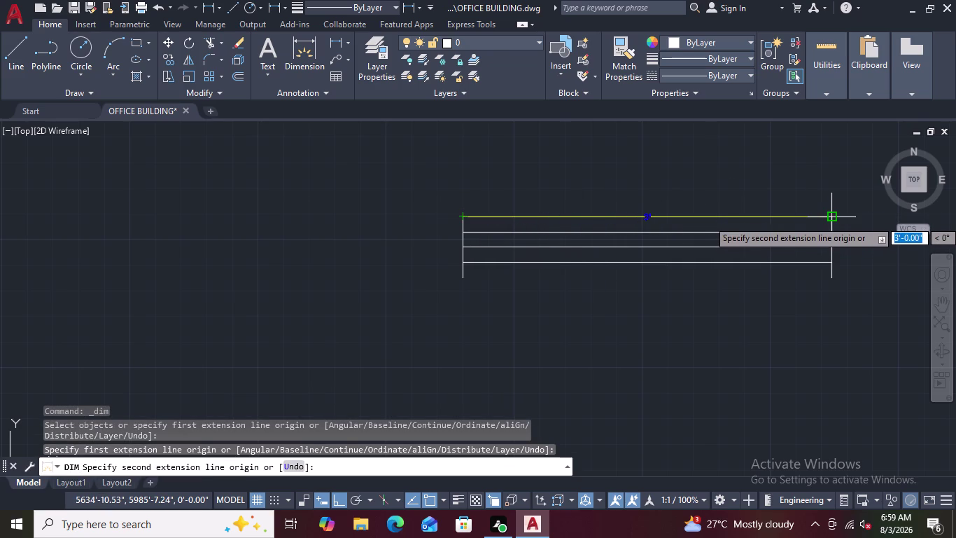
scroll(up, 3)
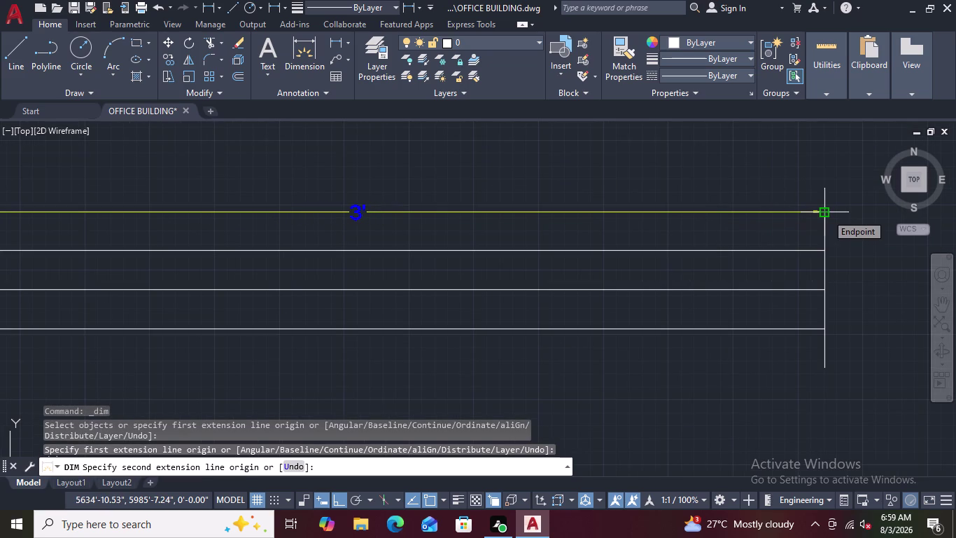
key(Escape)
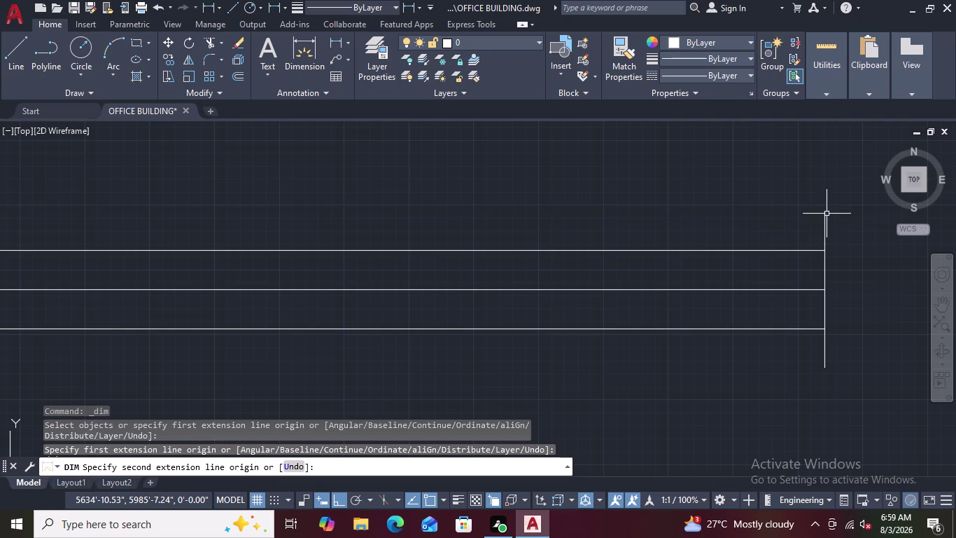
scroll(up, 3)
scroll(down, 3)
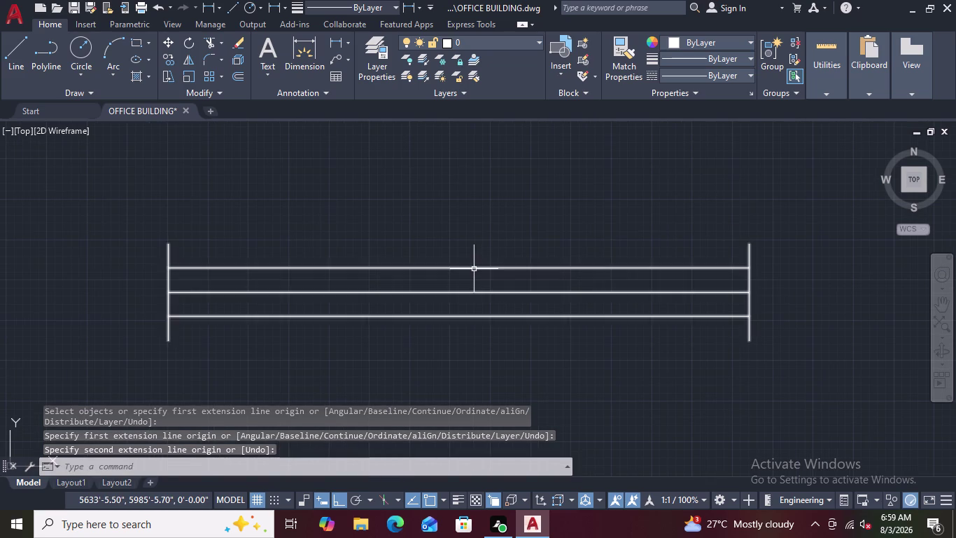
double_click(474, 269)
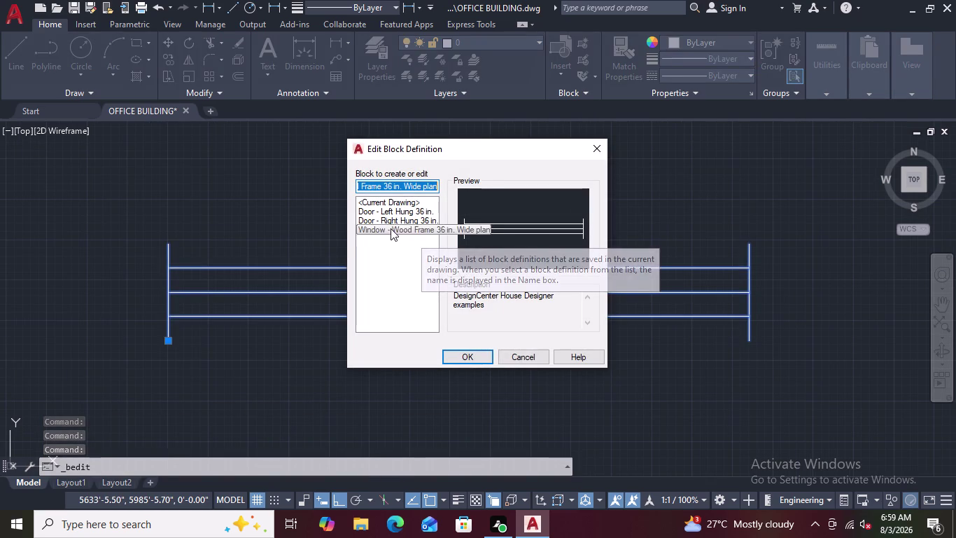
Choose Window - Wood Frame in Edit Block Definition and open it in the Block Editor.
click(390, 229)
click(390, 228)
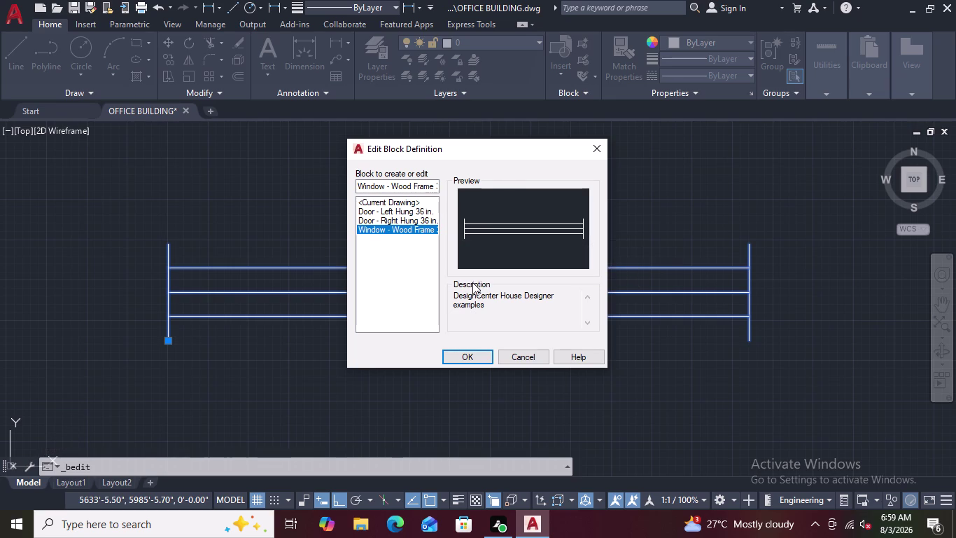
click(472, 282)
click(418, 223)
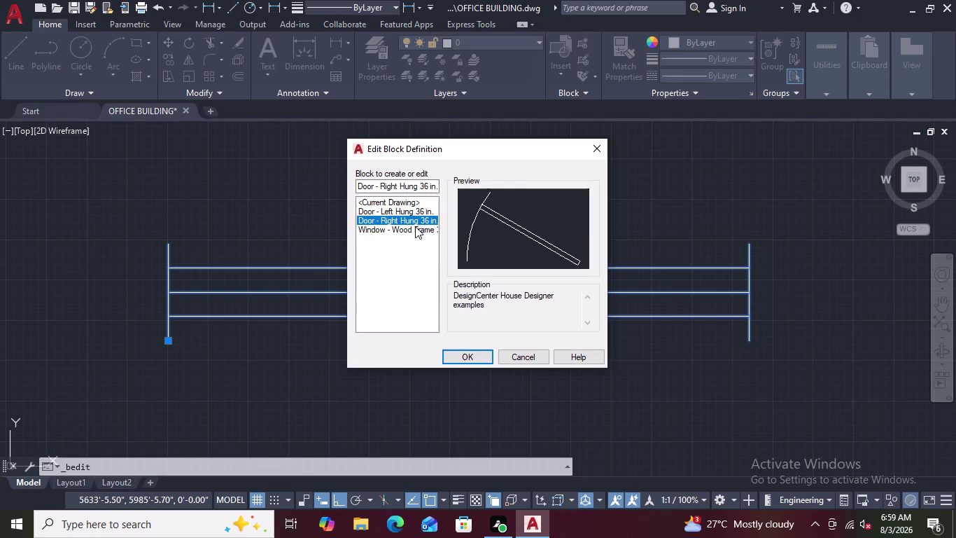
click(415, 226)
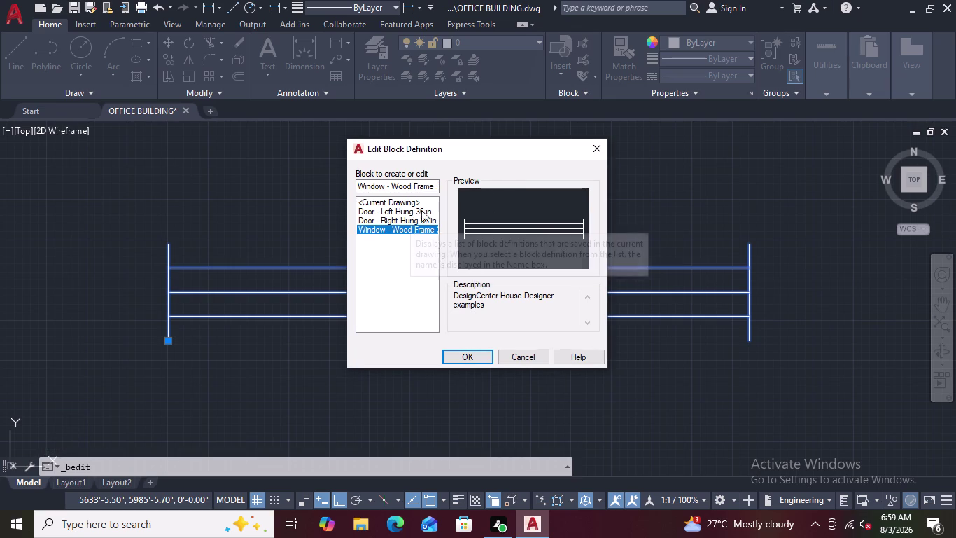
click(437, 186)
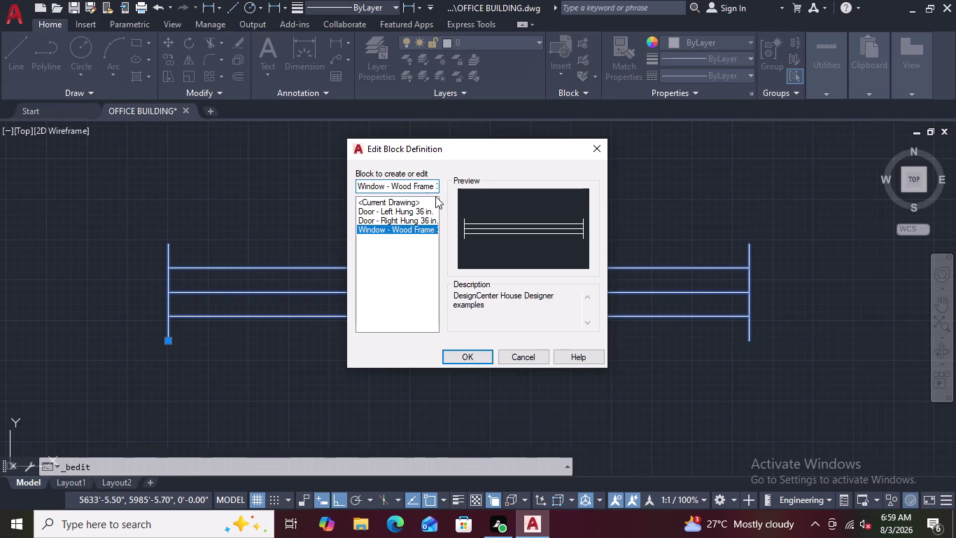
click(466, 353)
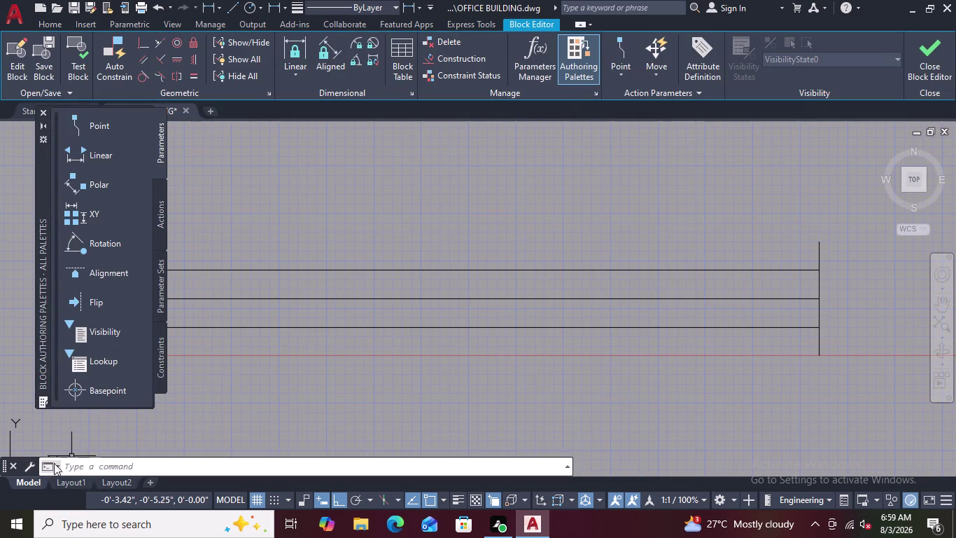
Close the block Authoring Palettes and return to the drawing view.
click(18, 482)
triple_click(18, 483)
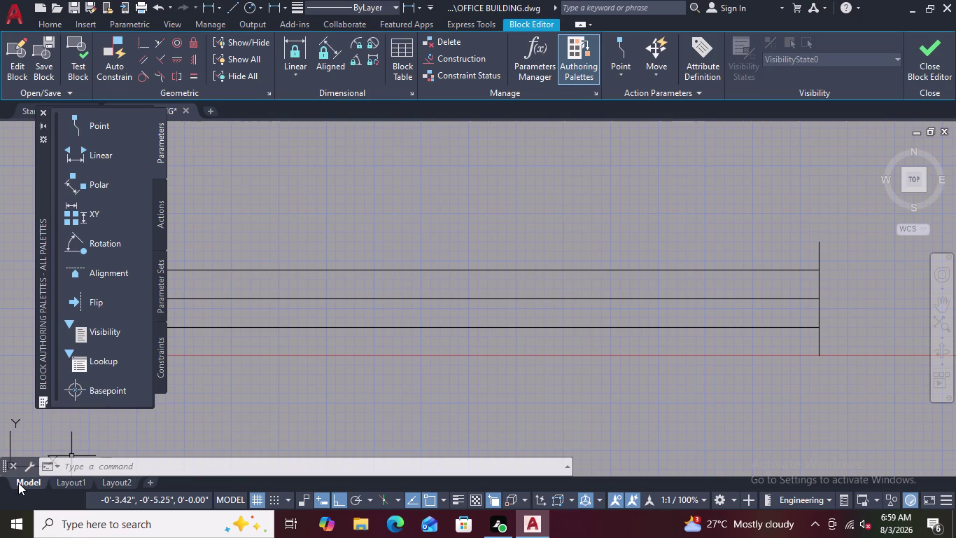
click(18, 483)
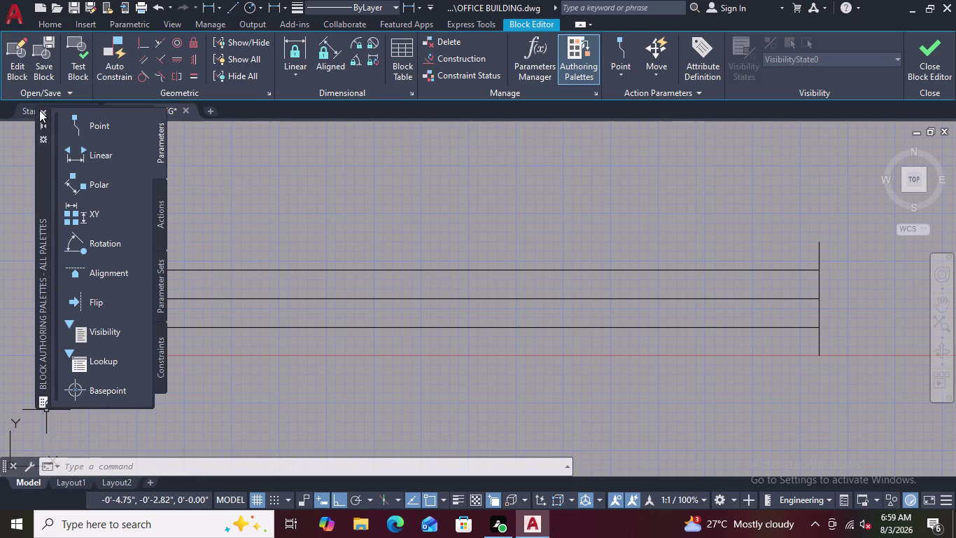
double_click(39, 110)
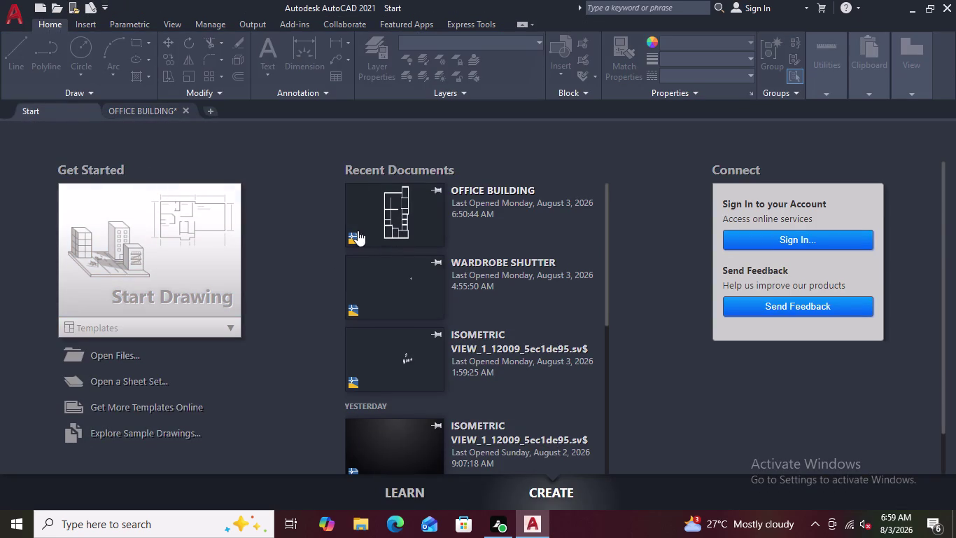
click(398, 214)
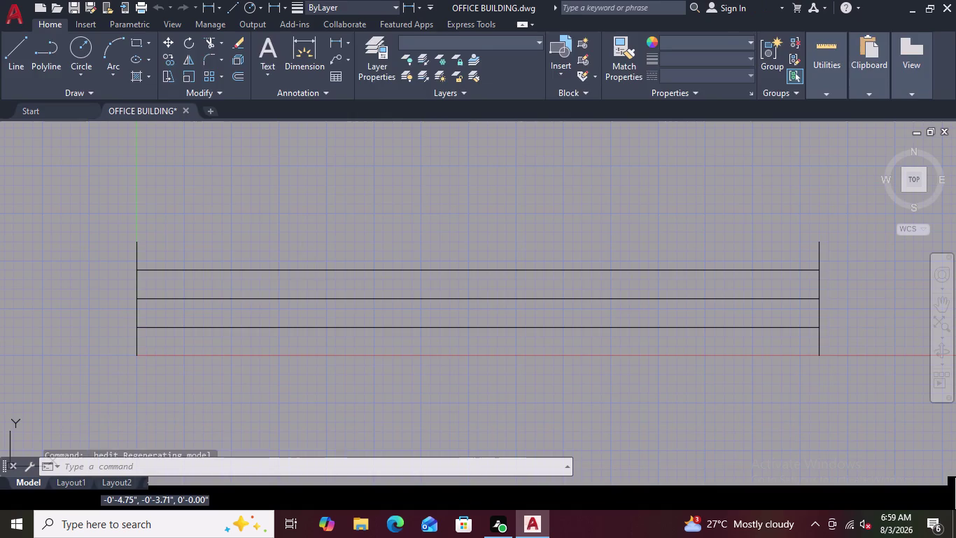
Try a Coincident constraint on the block, then cancel it.
scroll(down, 3)
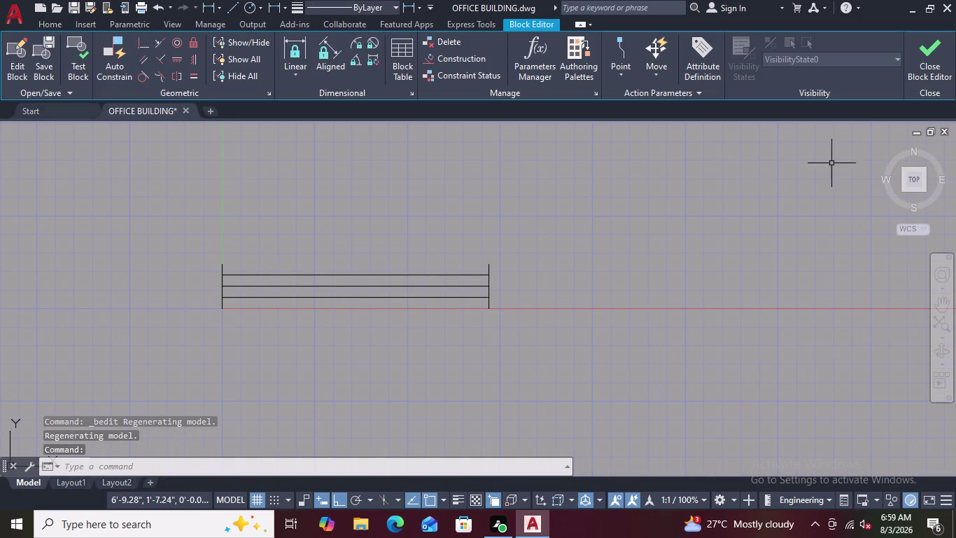
scroll(down, 3)
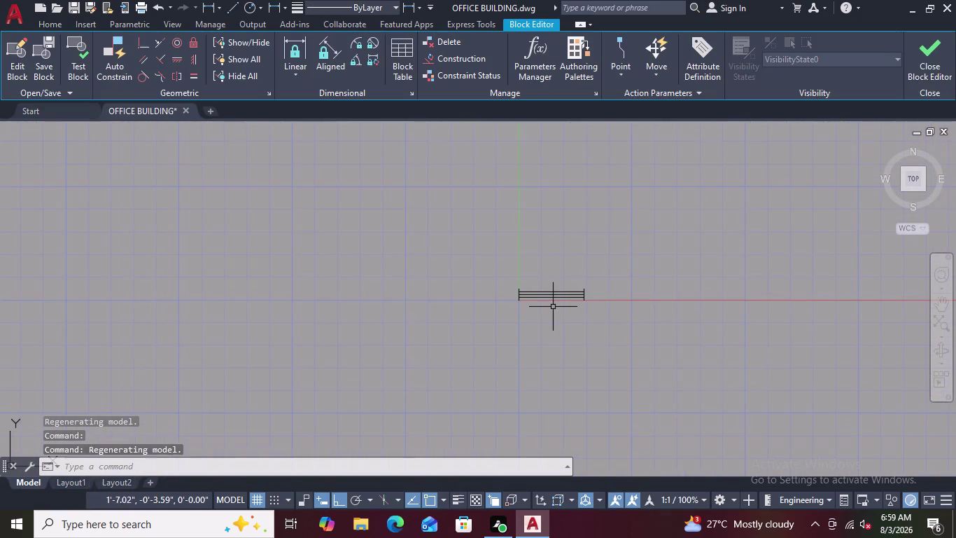
scroll(up, 3)
scroll(up, 3)
scroll(down, 3)
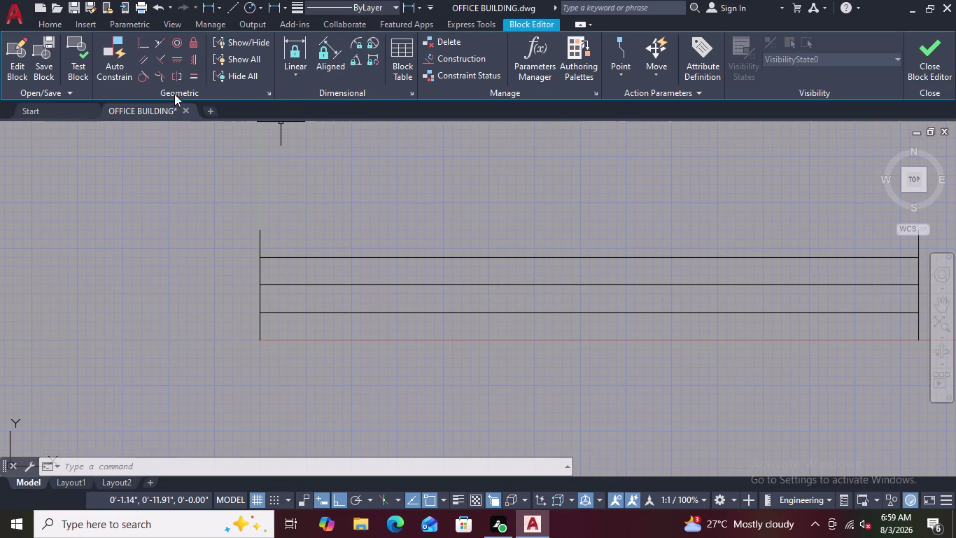
click(137, 44)
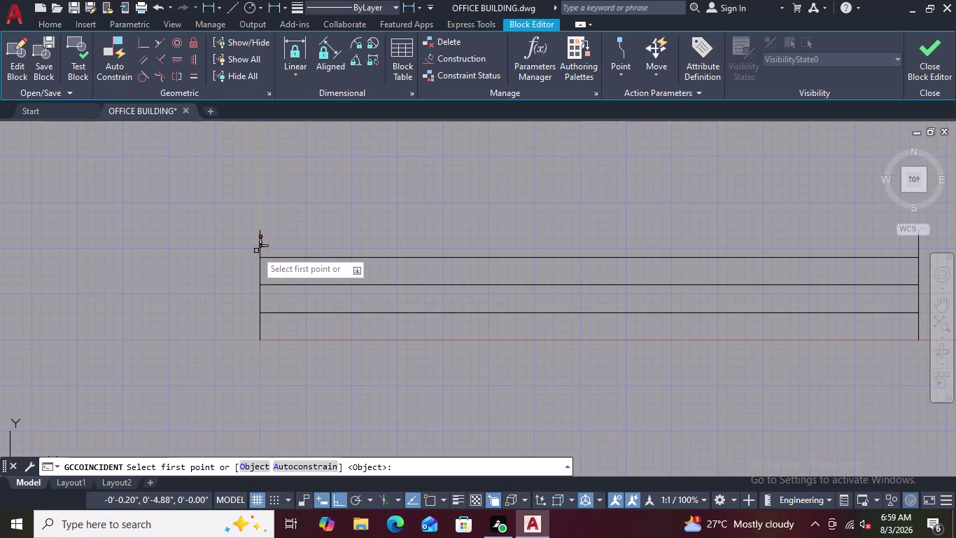
key(Escape)
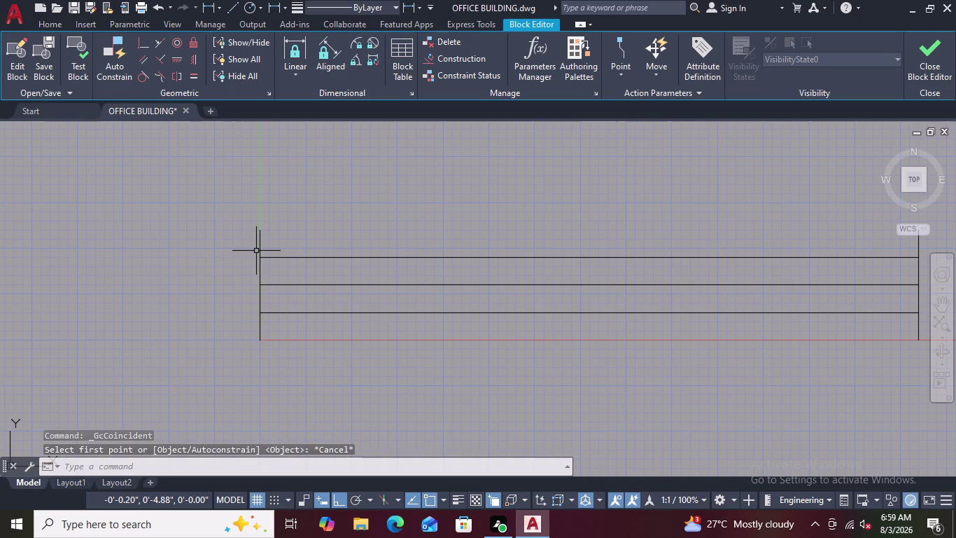
key(Escape)
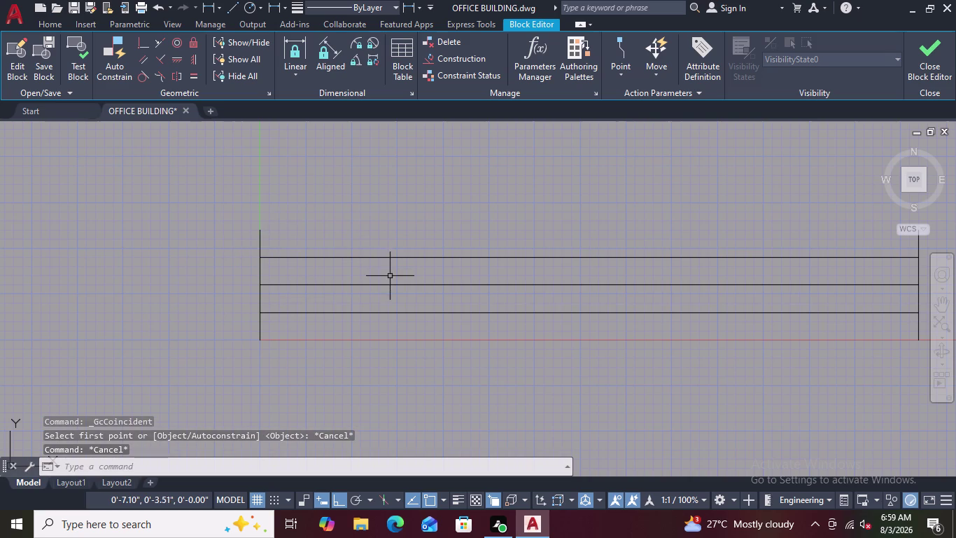
Undo repeatedly until block editing is gone and the floor plan returns.
scroll(down, 3)
scroll(down, 3)
scroll(down, 3)
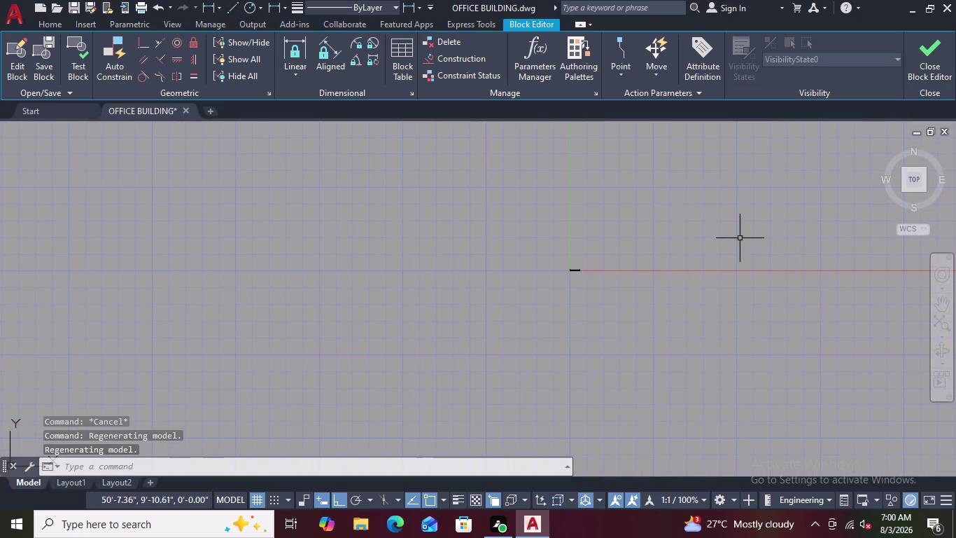
middle_drag(720, 266, 596, 299)
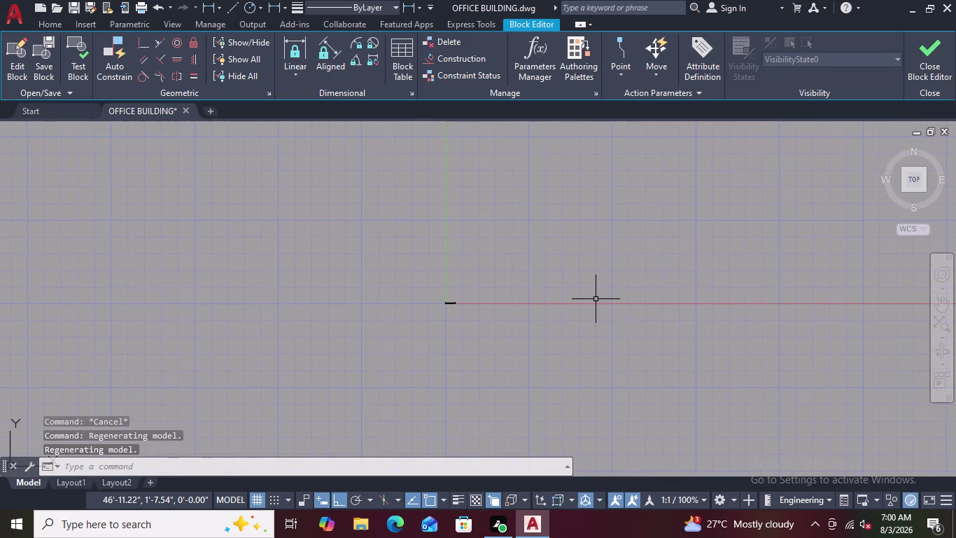
key(ctrl+z)
key(ctrl+z)
key(ctrl+z)
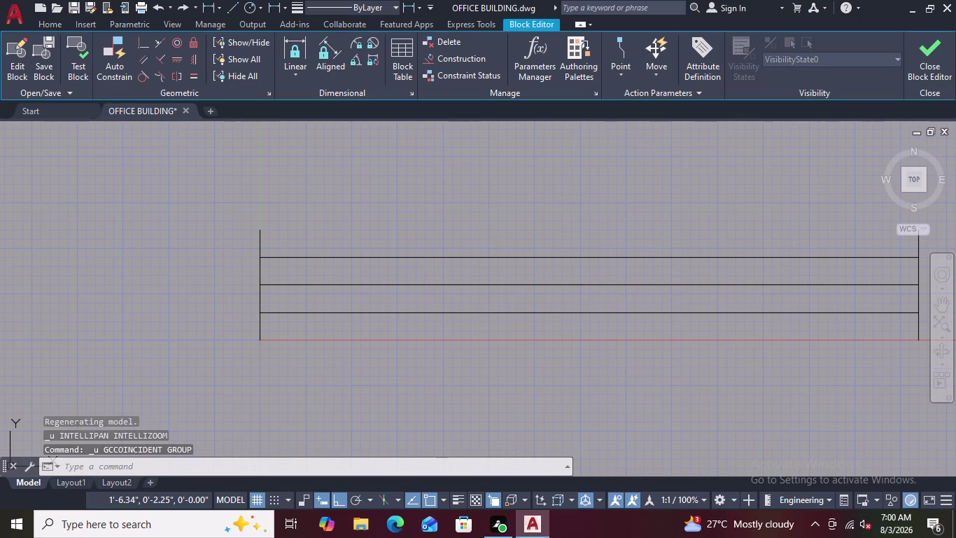
key(ctrl+z)
Cancel the active command and recentre the view on the window block.
scroll(down, 3)
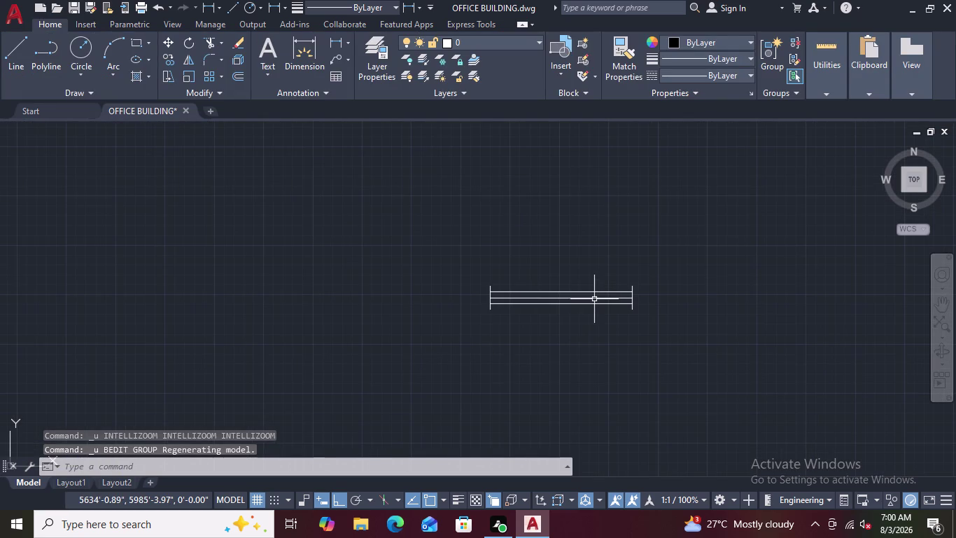
key(Escape)
scroll(up, 3)
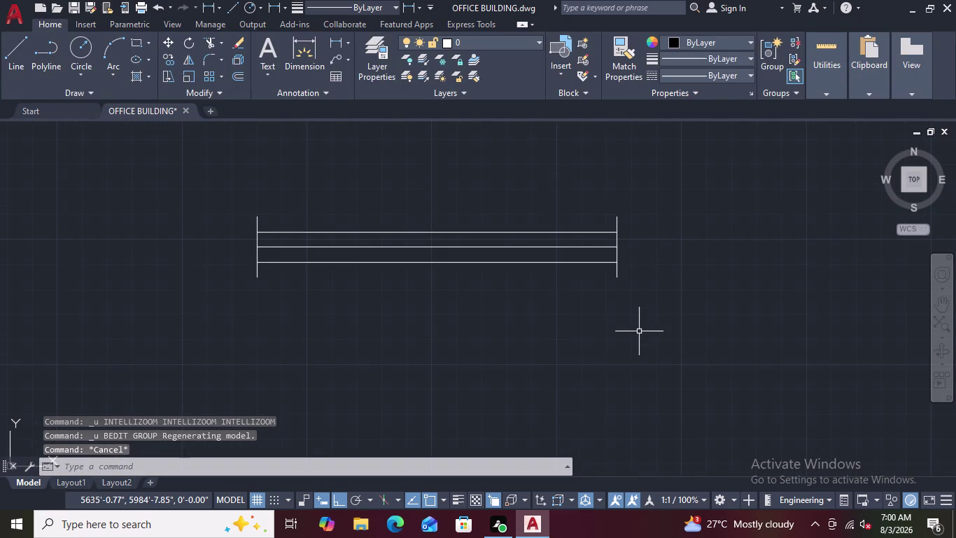
scroll(up, 3)
scroll(down, 3)
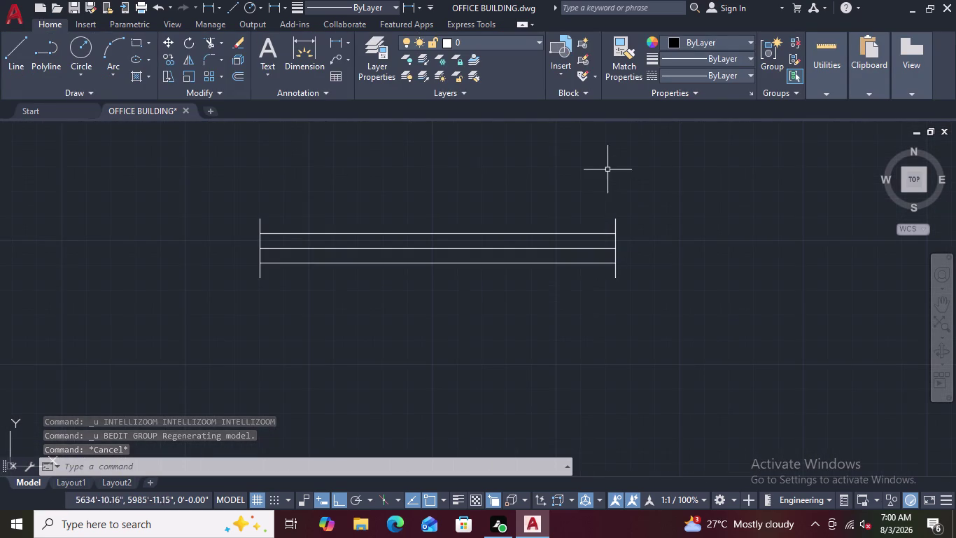
scroll(down, 3)
middle_drag(558, 334, 558, 334)
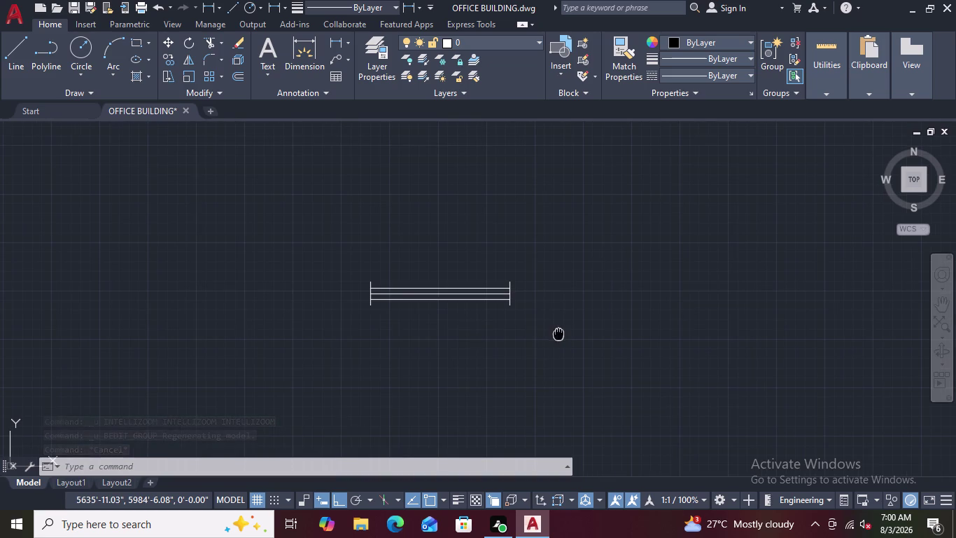
middle_drag(558, 334, 417, 322)
Lasso-select the window block and choose Copy Selection from the right-click menu.
scroll(down, 3)
scroll(down, 3)
scroll(up, 3)
drag(491, 247, 238, 217)
right_click(282, 209)
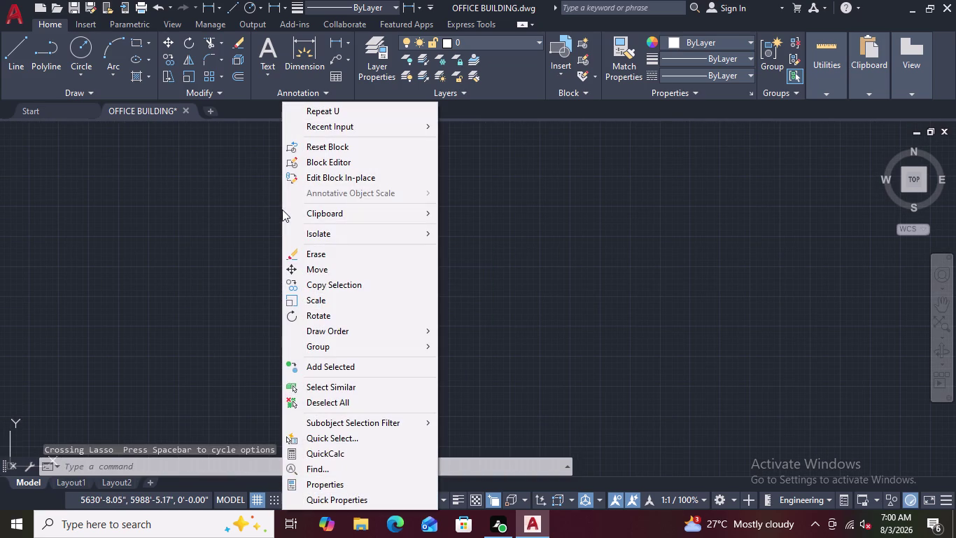
click(305, 284)
click(319, 309)
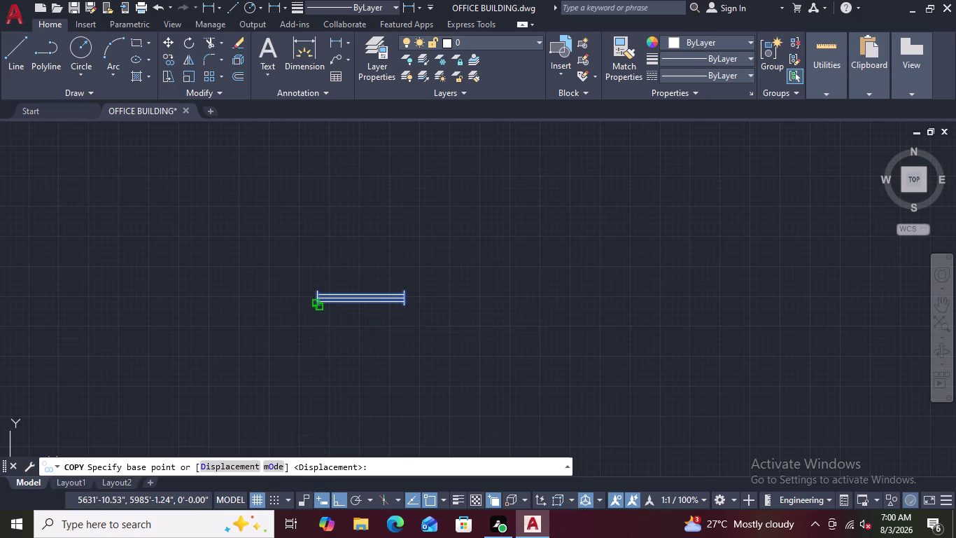
Copy the window block from a base point to the left and above, then select the leftmost copy.
click(168, 231)
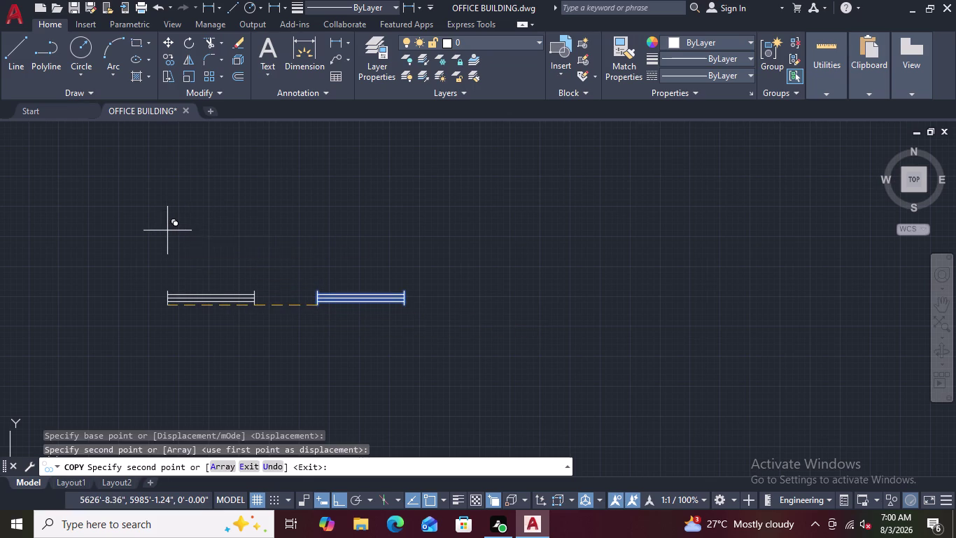
click(262, 214)
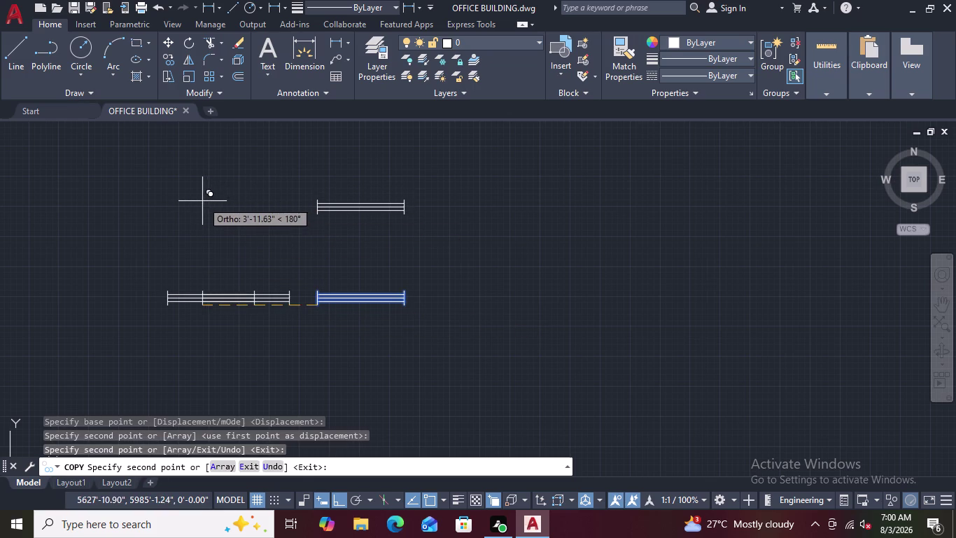
click(467, 335)
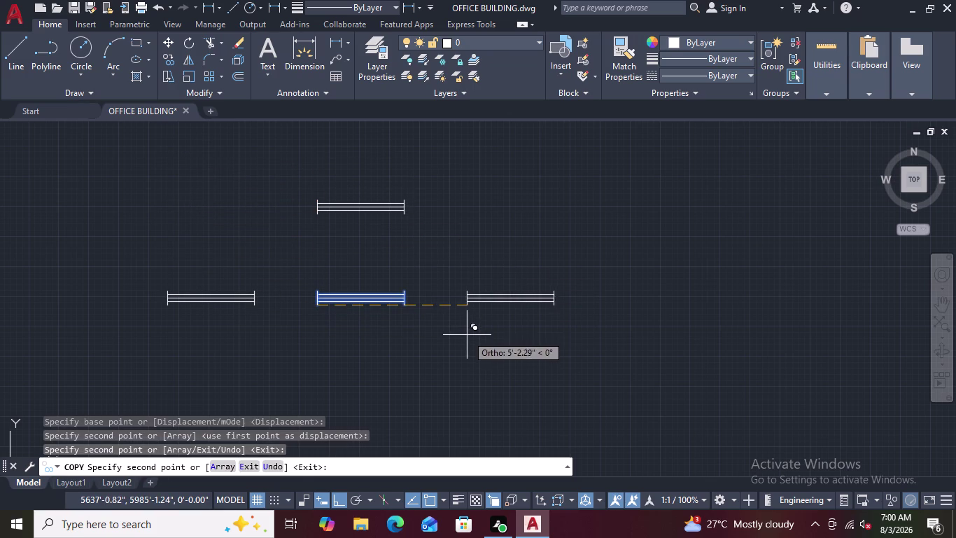
key(Escape)
key(Escape)
key(Escape)
scroll(down, 3)
scroll(up, 3)
drag(408, 213, 228, 192)
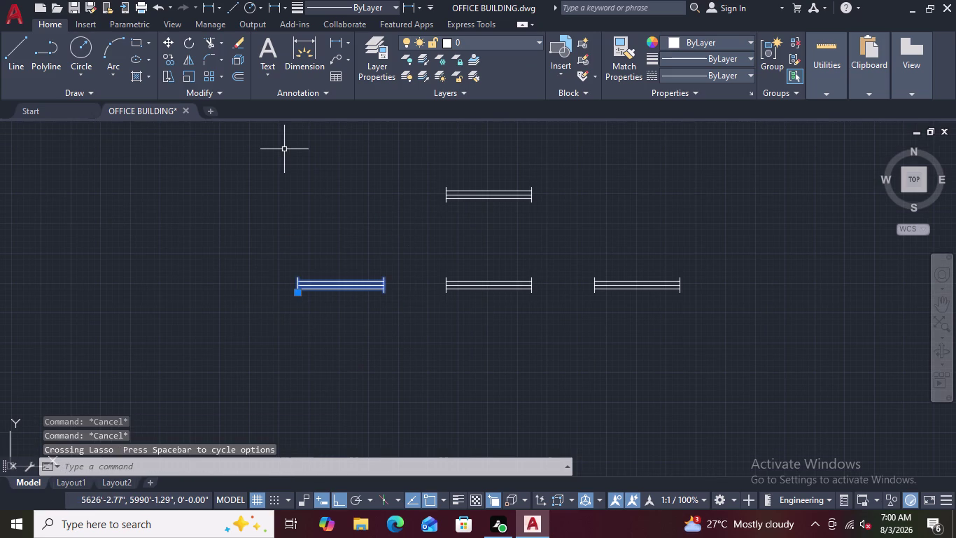
Rotate the leftmost window block 90° about its corner so it stands vertical.
right_click(262, 167)
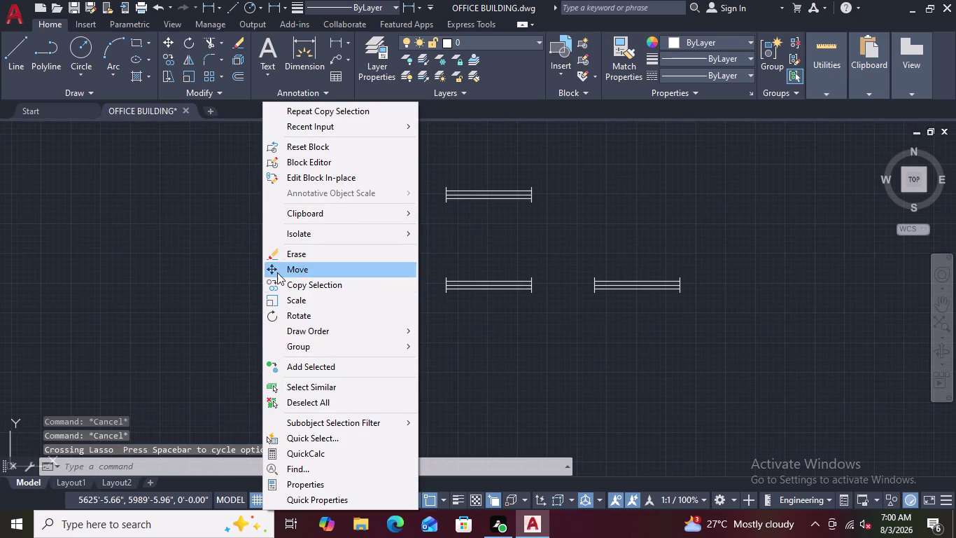
click(295, 312)
click(297, 296)
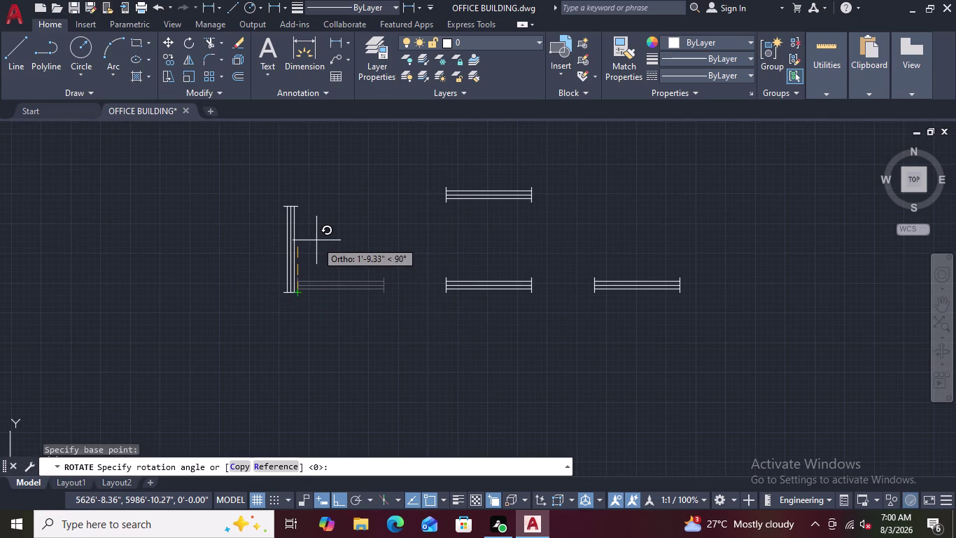
click(315, 236)
Bring the floor plan back into view and select the vertical window block.
scroll(down, 3)
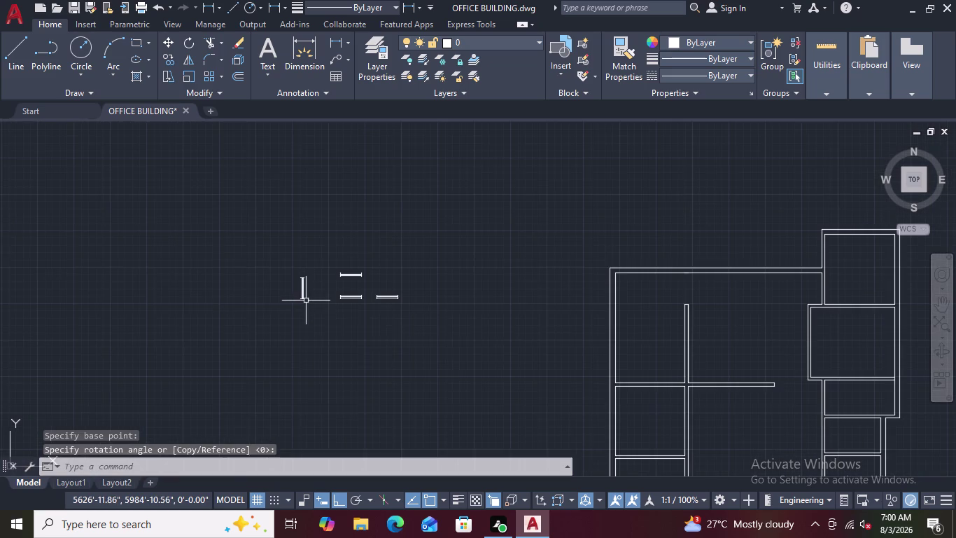
middle_drag(457, 353, 288, 295)
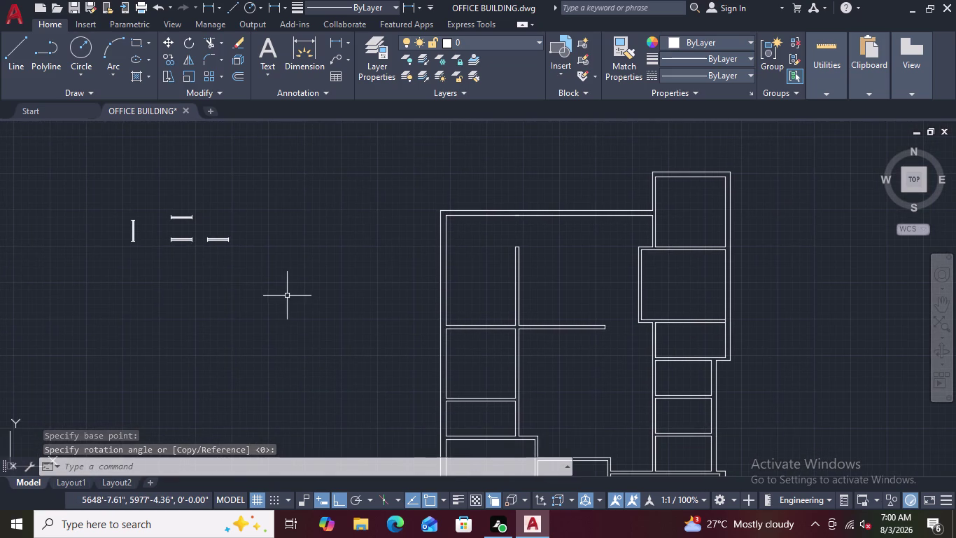
scroll(up, 3)
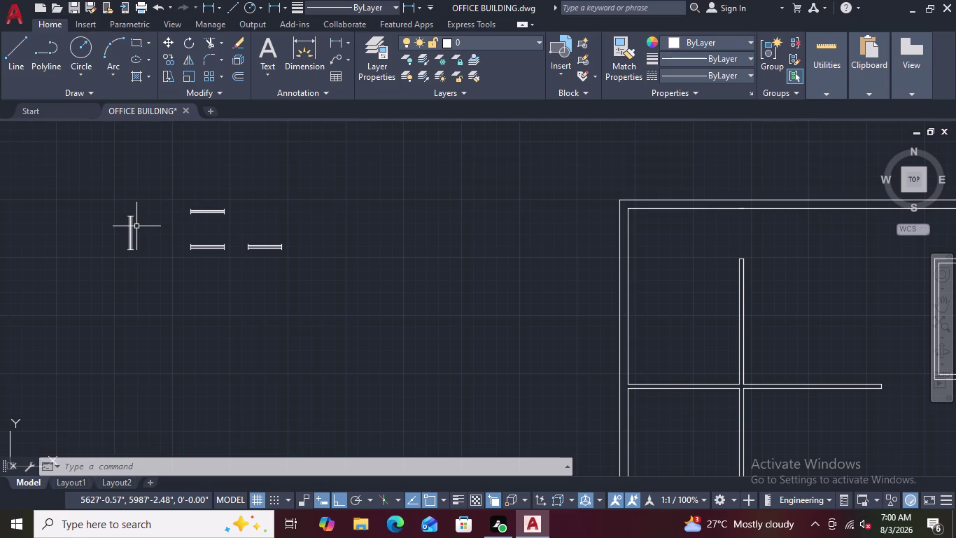
scroll(up, 3)
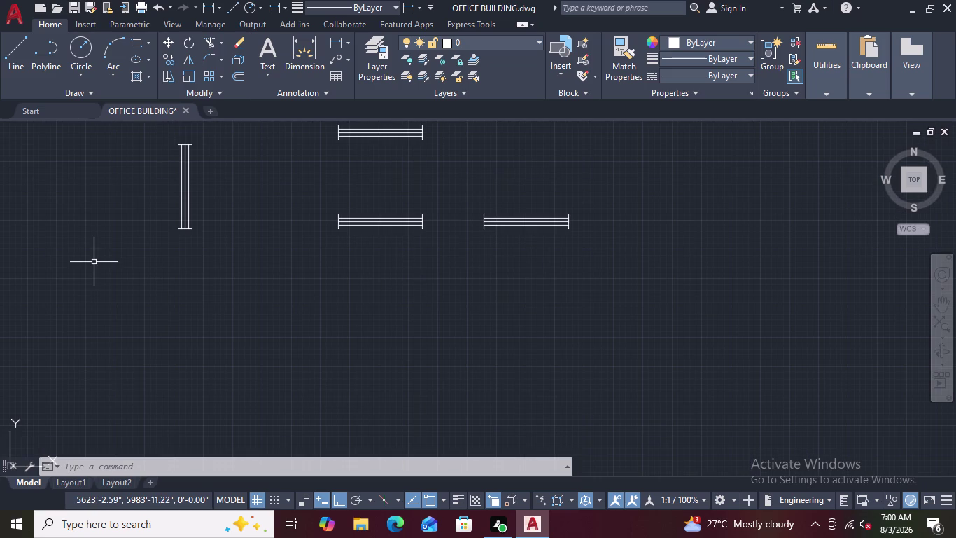
drag(284, 164, 148, 158)
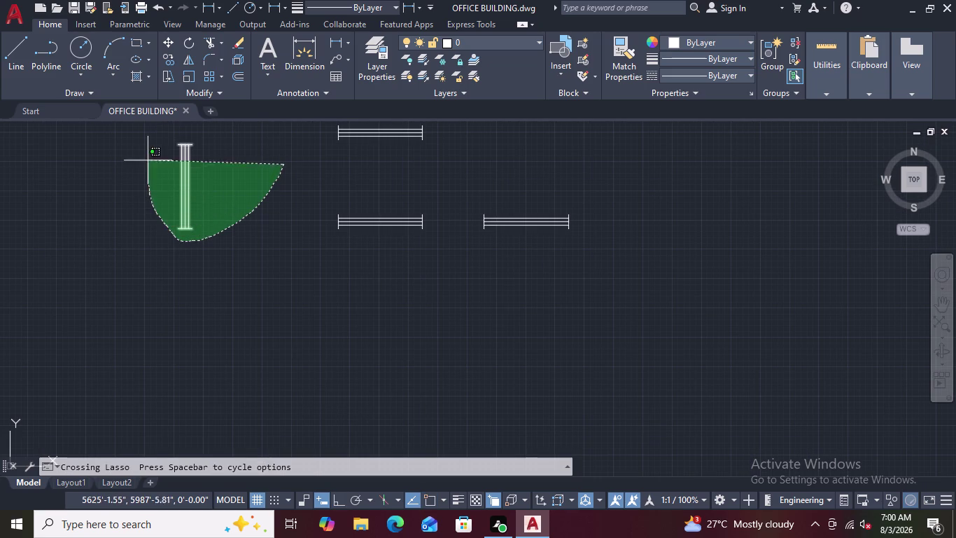
Start moving the vertical window block from a base point on the block.
drag(148, 159, 153, 127)
right_click(136, 239)
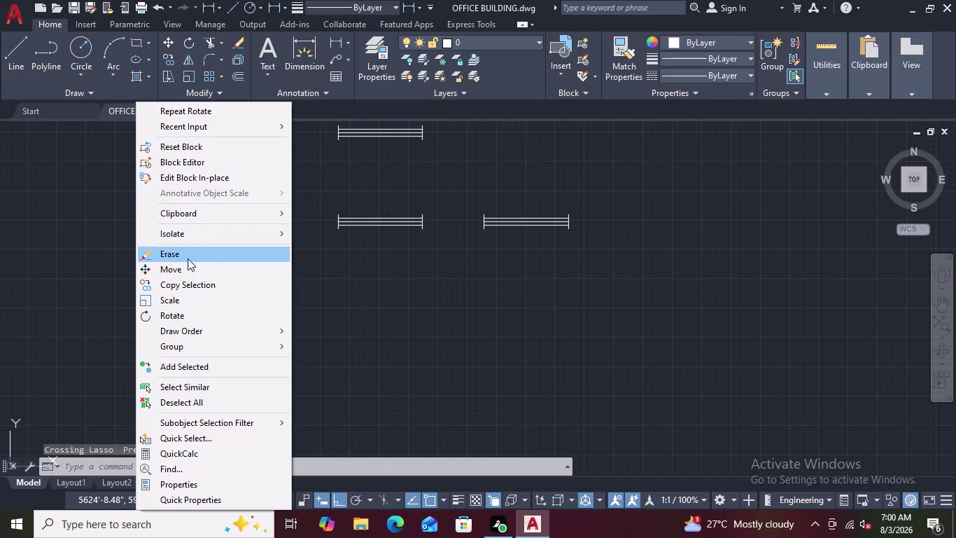
click(183, 269)
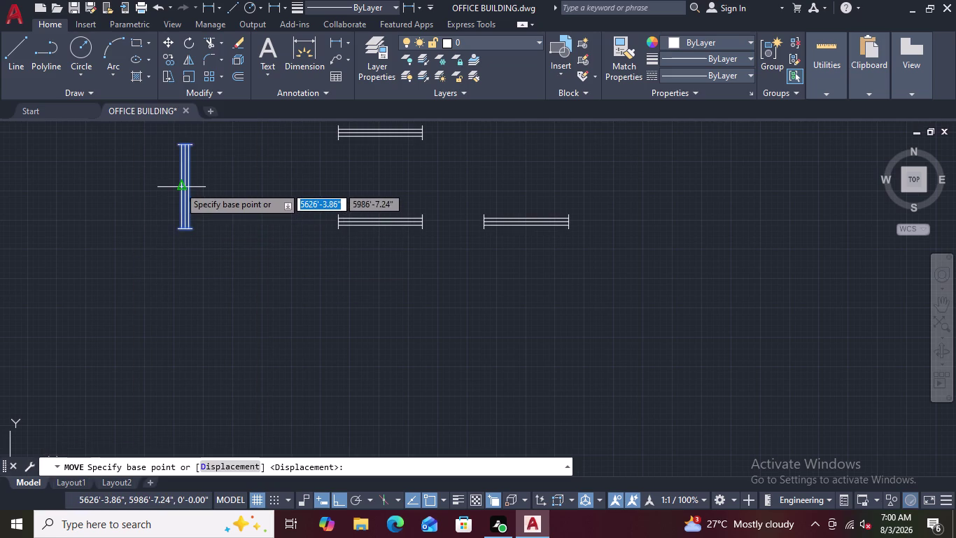
click(179, 186)
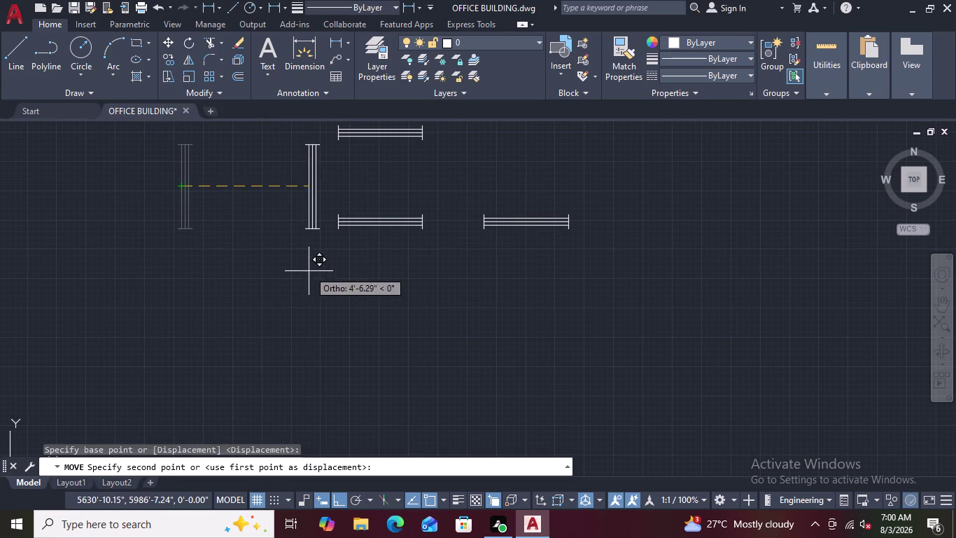
scroll(down, 3)
middle_drag(441, 299, 75, 295)
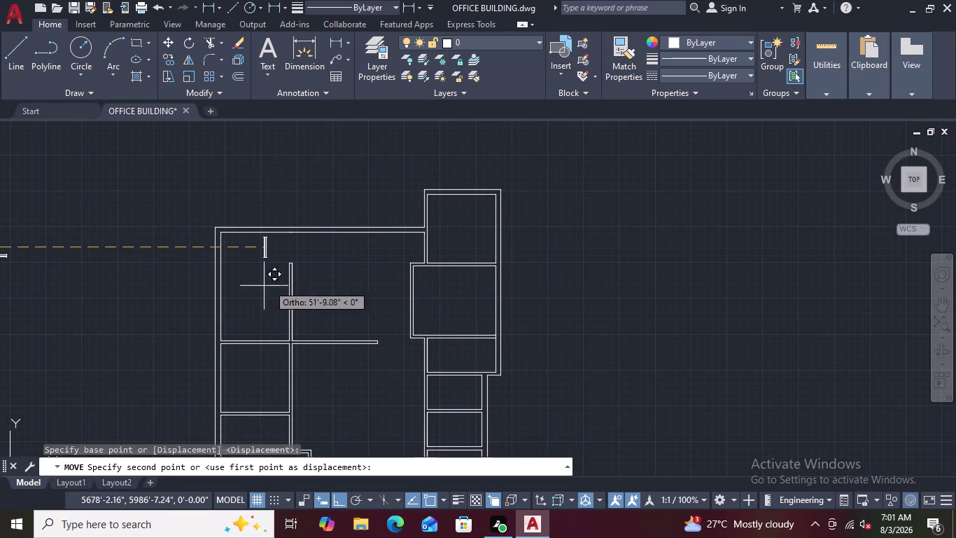
scroll(up, 3)
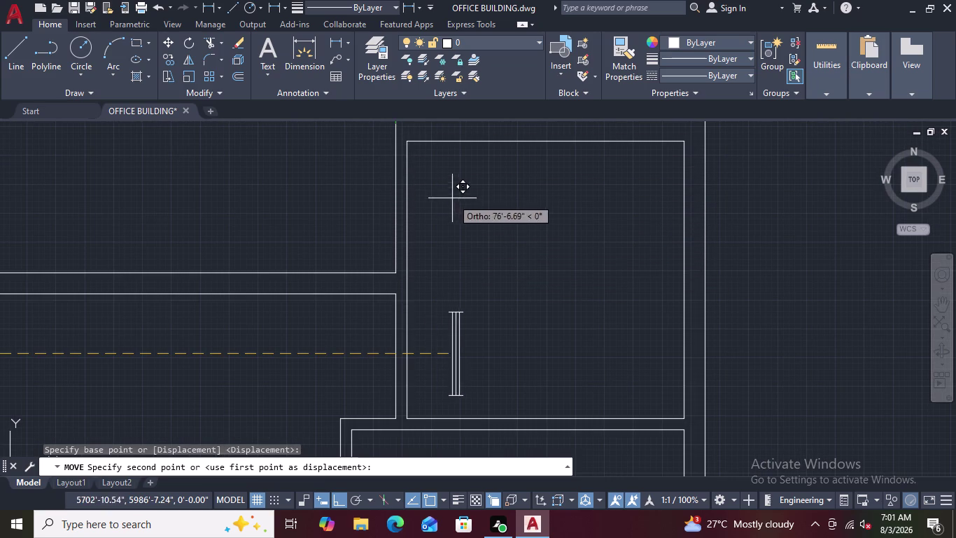
Turn Ortho off with F8 and drop the block inside a vertical wall.
key(F8)
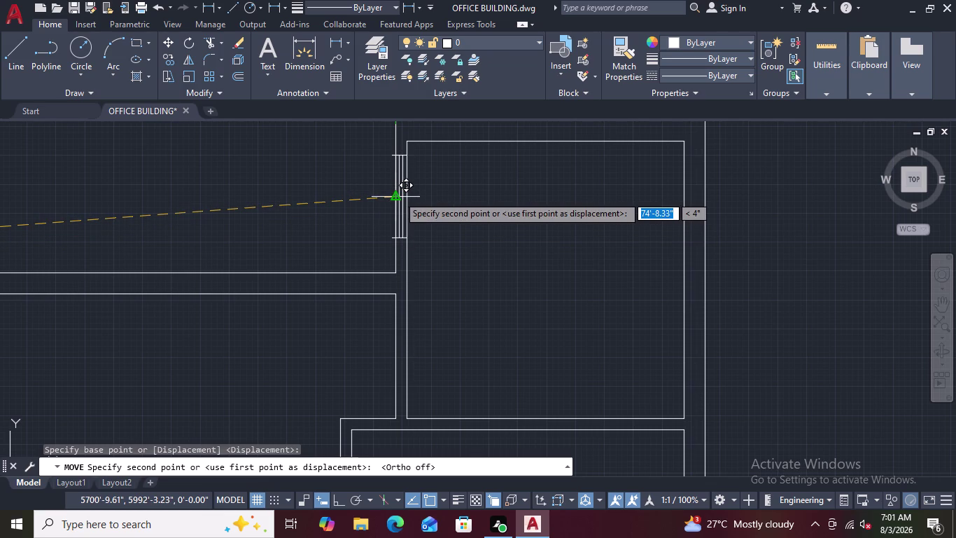
scroll(up, 3)
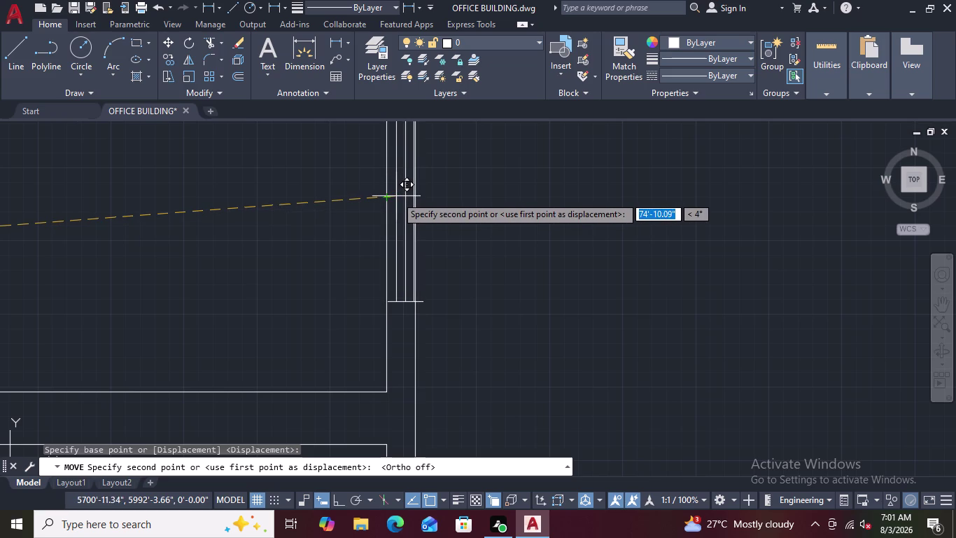
scroll(down, 3)
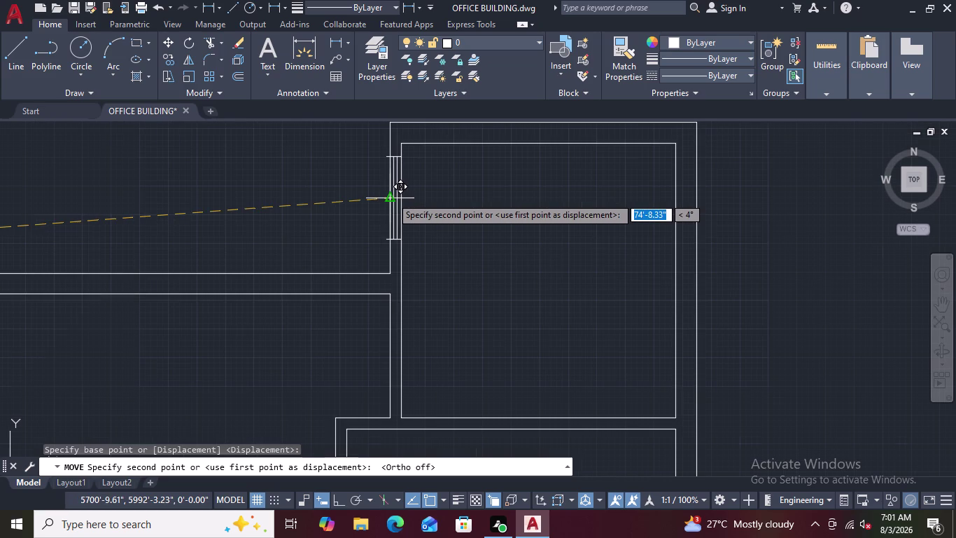
scroll(up, 3)
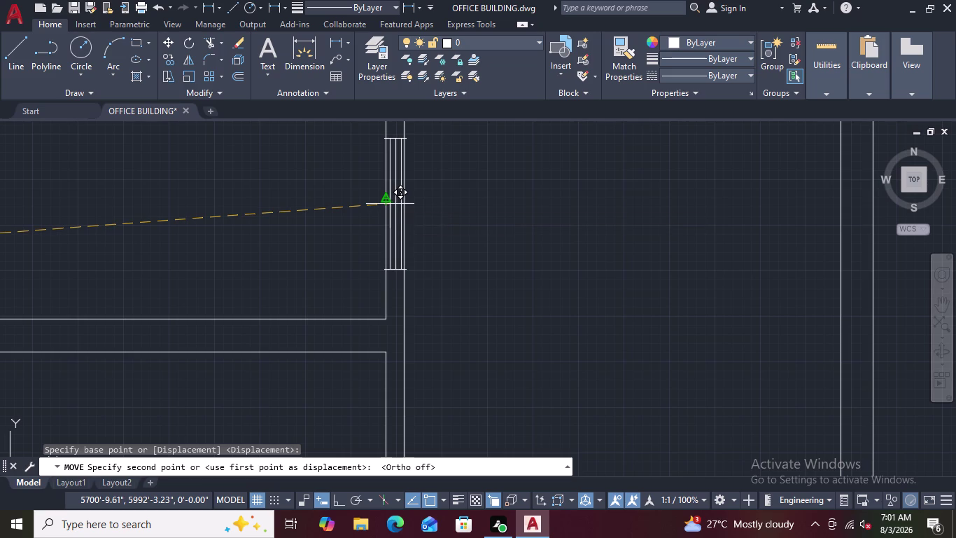
scroll(up, 3)
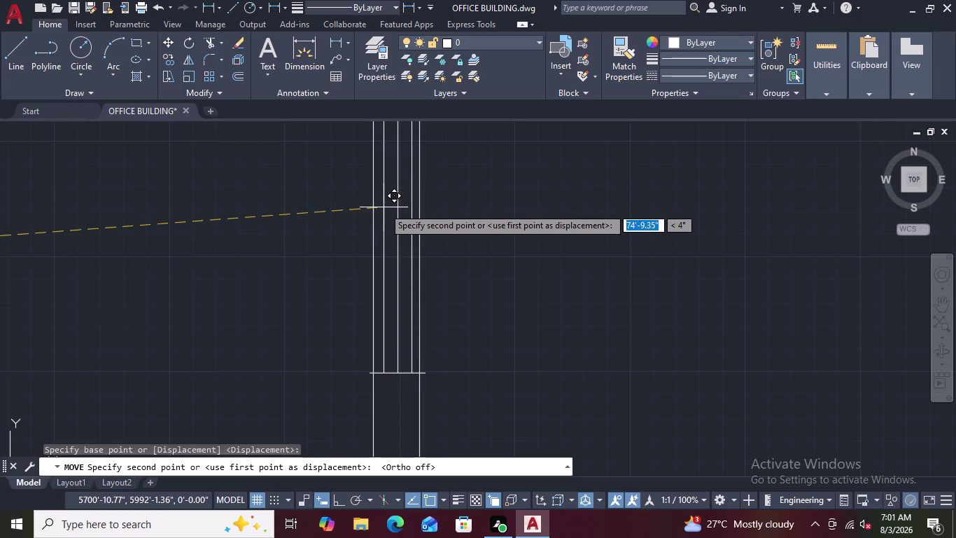
click(384, 207)
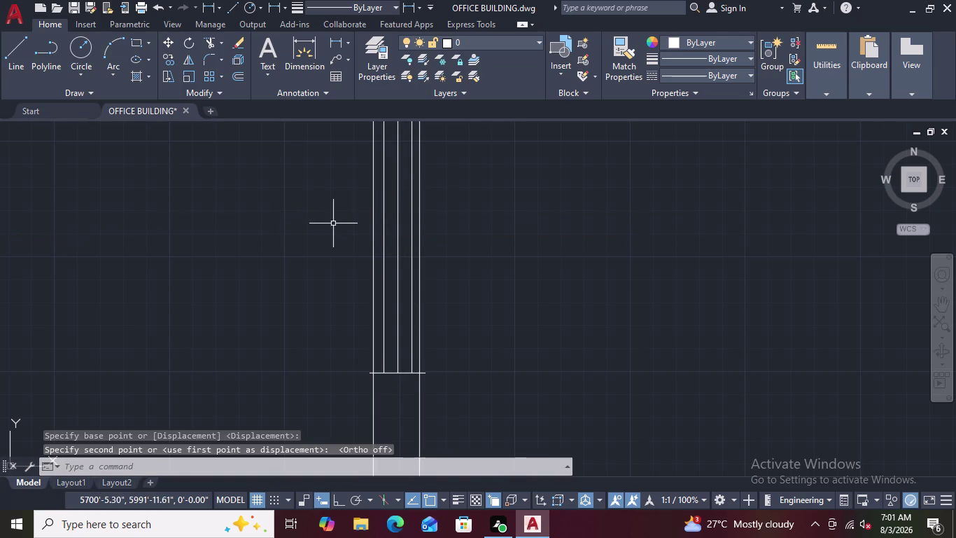
Zoom and pan to check the window block placed in the wall.
scroll(down, 3)
scroll(up, 3)
scroll(up, 3)
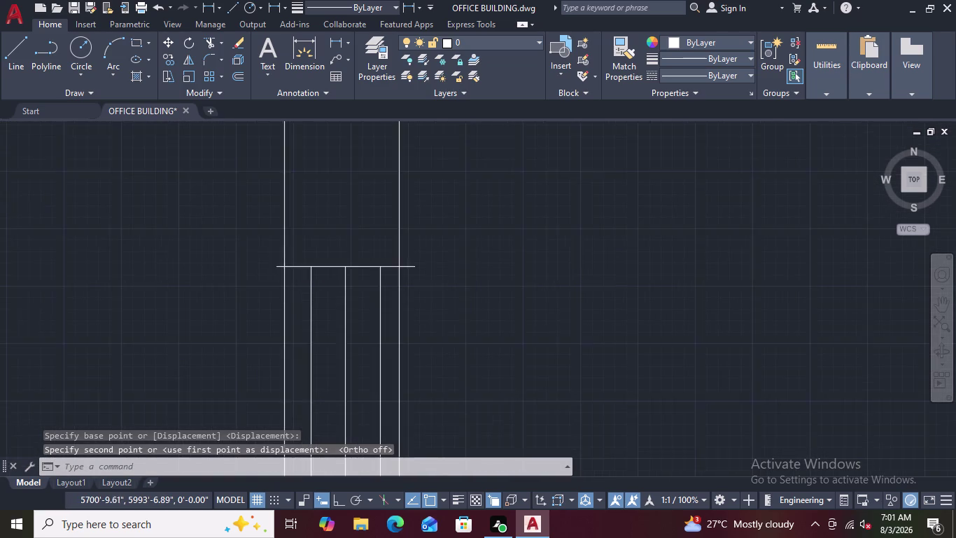
scroll(down, 3)
scroll(down, 3)
middle_drag(260, 292, 308, 228)
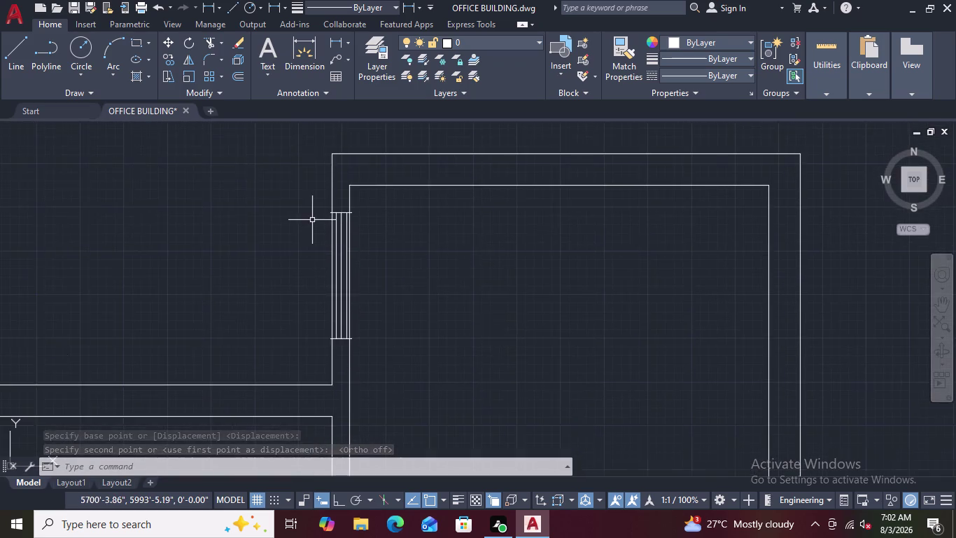
scroll(down, 3)
scroll(up, 3)
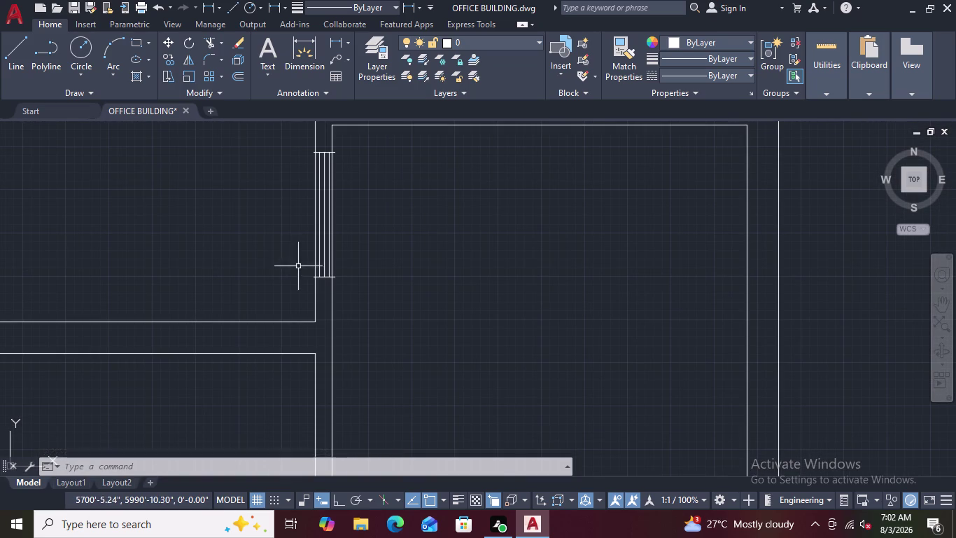
scroll(up, 3)
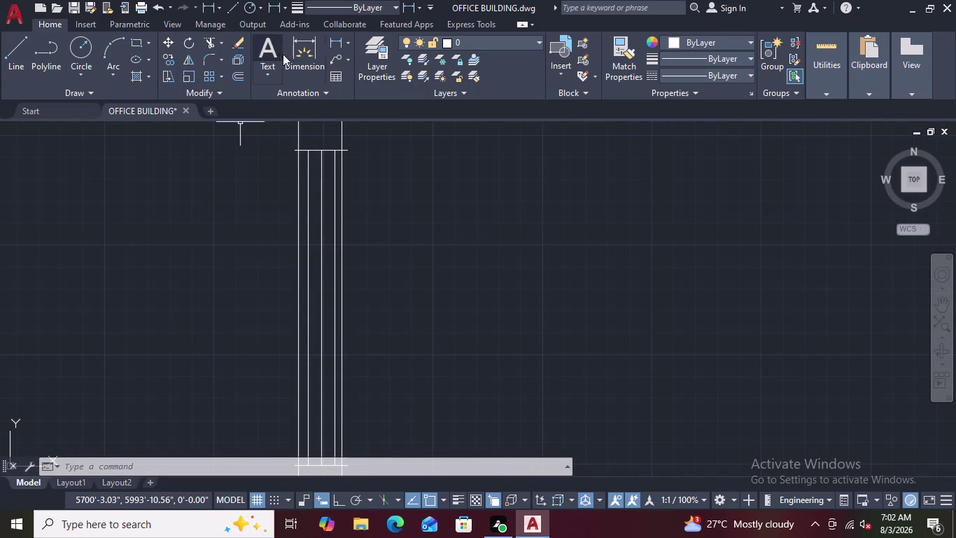
click(299, 54)
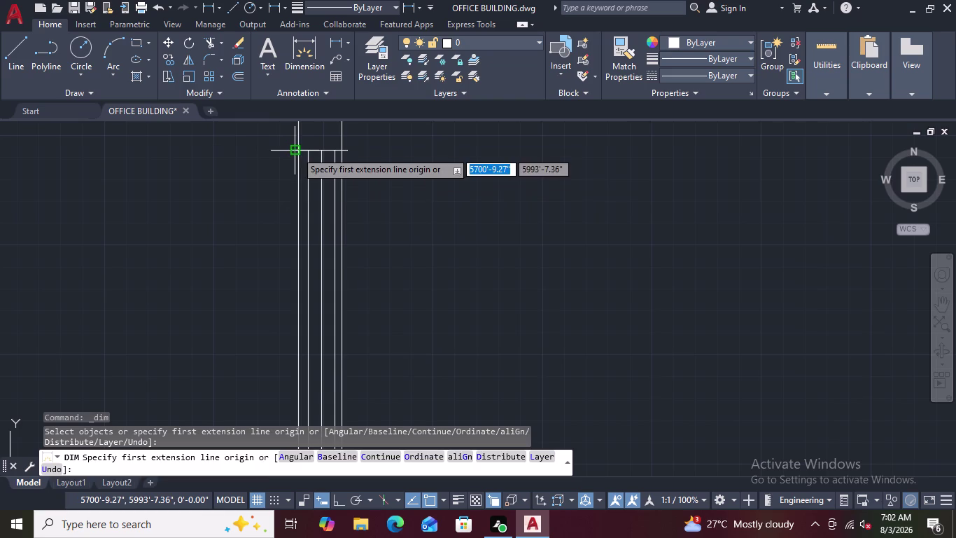
click(299, 152)
scroll(down, 3)
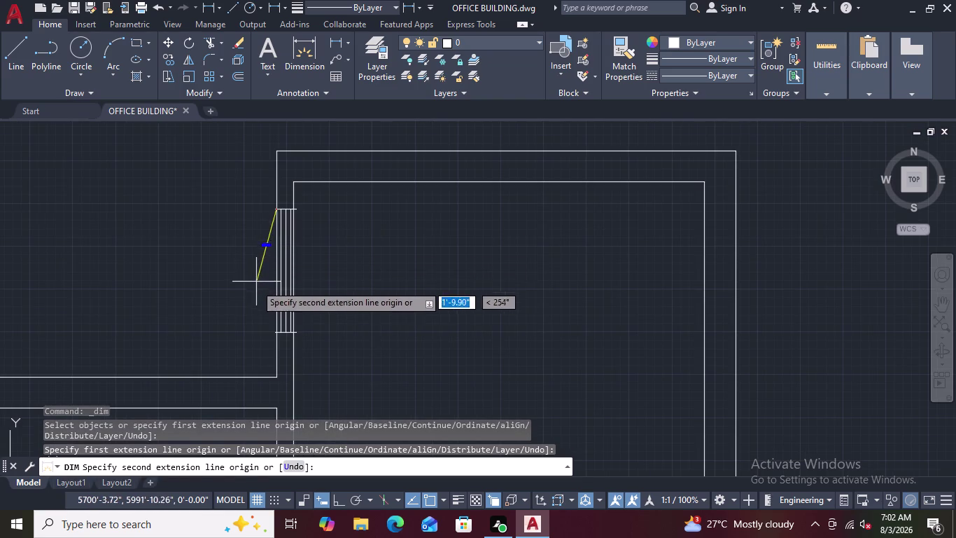
scroll(up, 3)
scroll(up, 3)
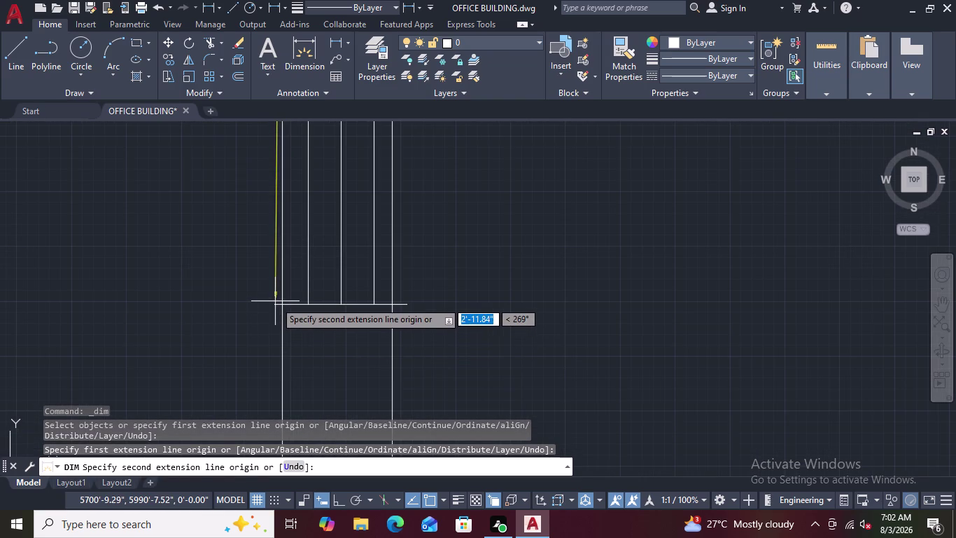
click(280, 305)
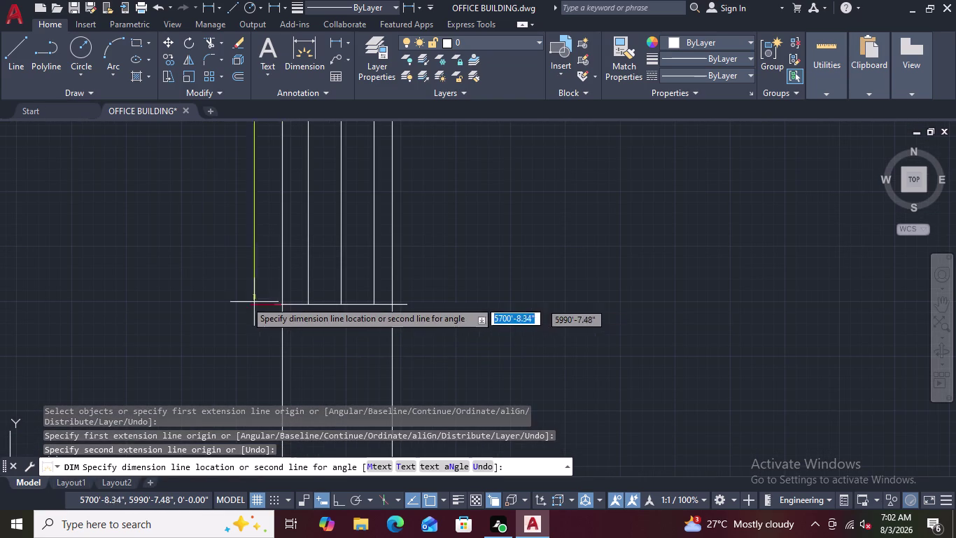
scroll(down, 3)
click(203, 304)
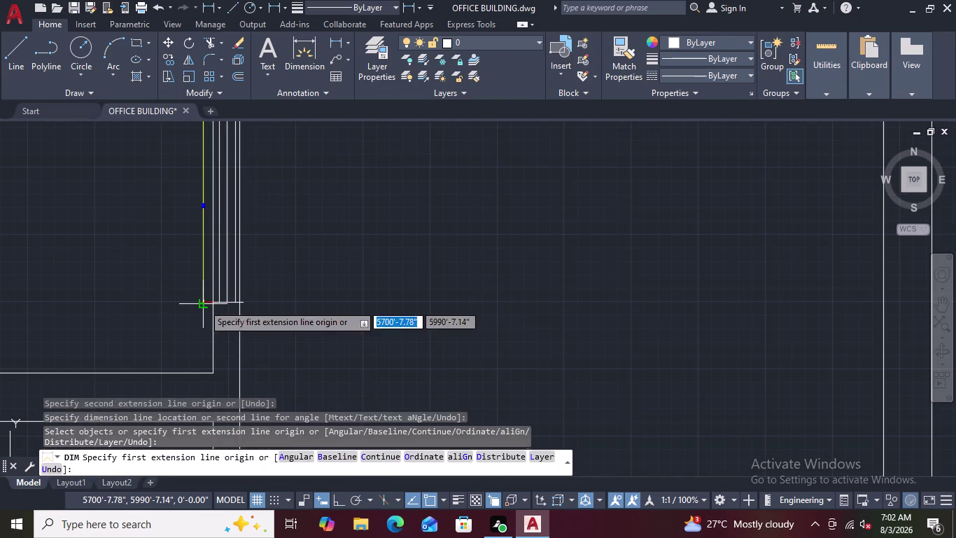
scroll(up, 3)
scroll(down, 3)
scroll(up, 3)
scroll(down, 3)
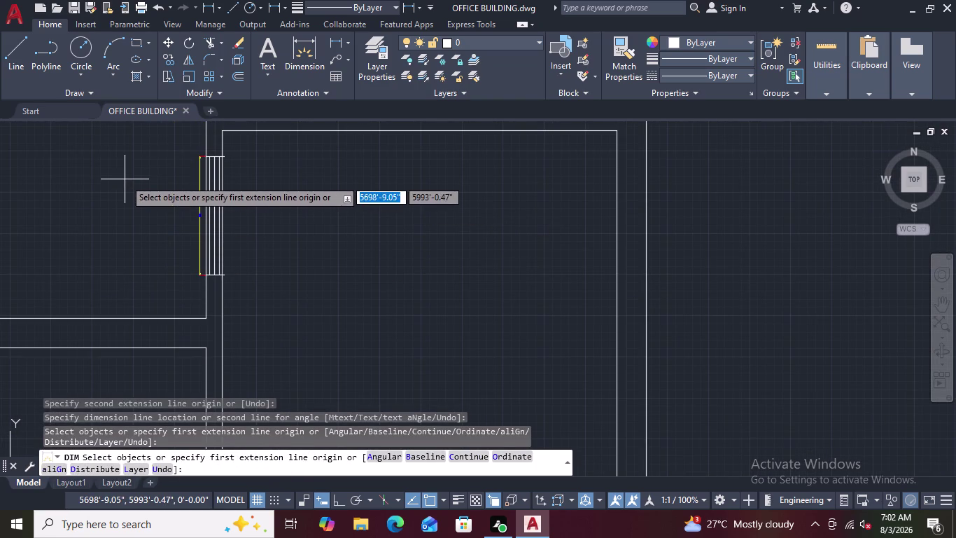
key(Escape)
key(Escape)
key(Escape)
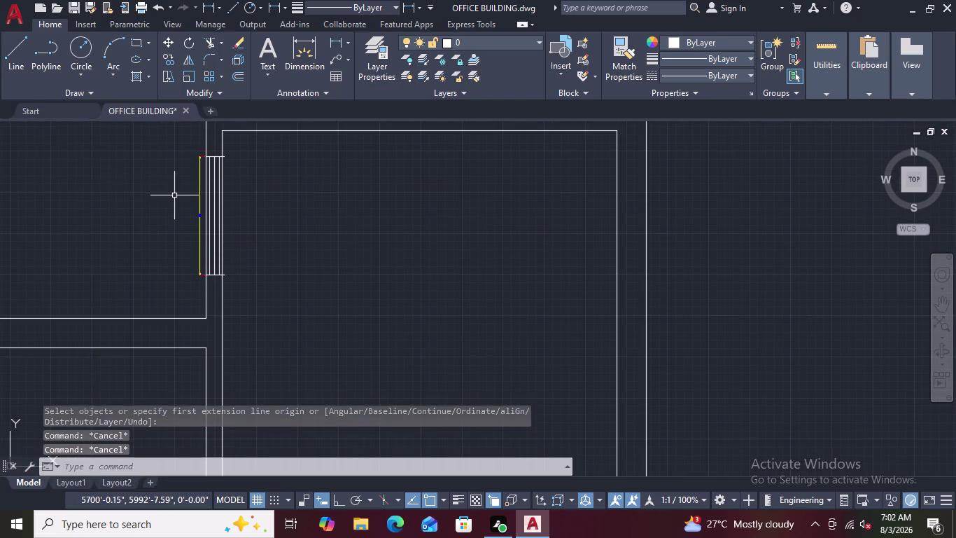
key(Escape)
key(Escape)
key(Escape)
scroll(up, 3)
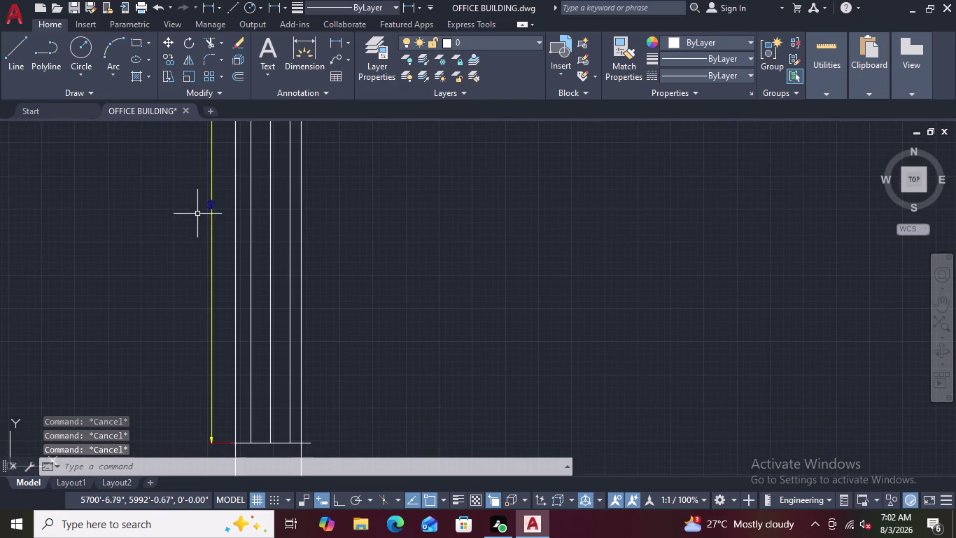
click(209, 208)
scroll(down, 3)
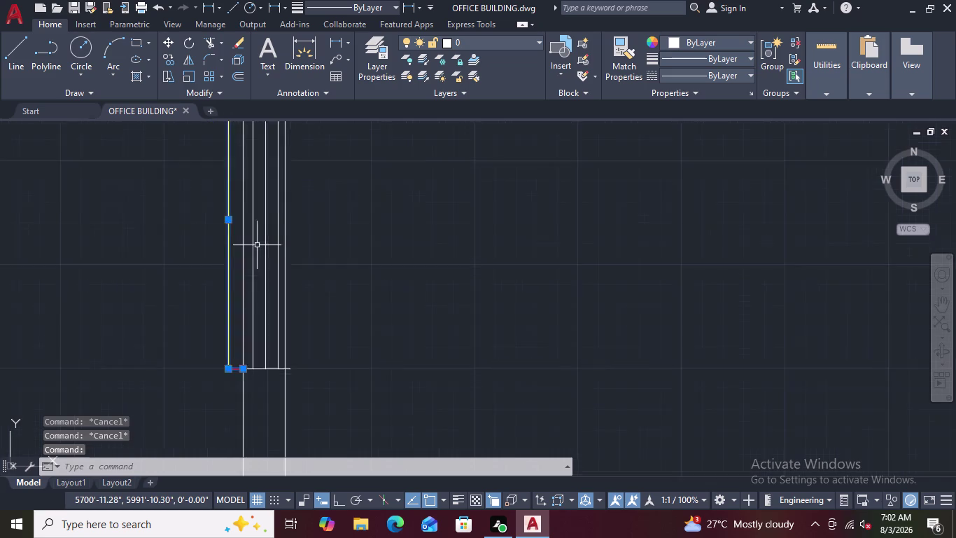
scroll(down, 3)
Erase the two window objects sitting in the wall opening.
click(263, 243)
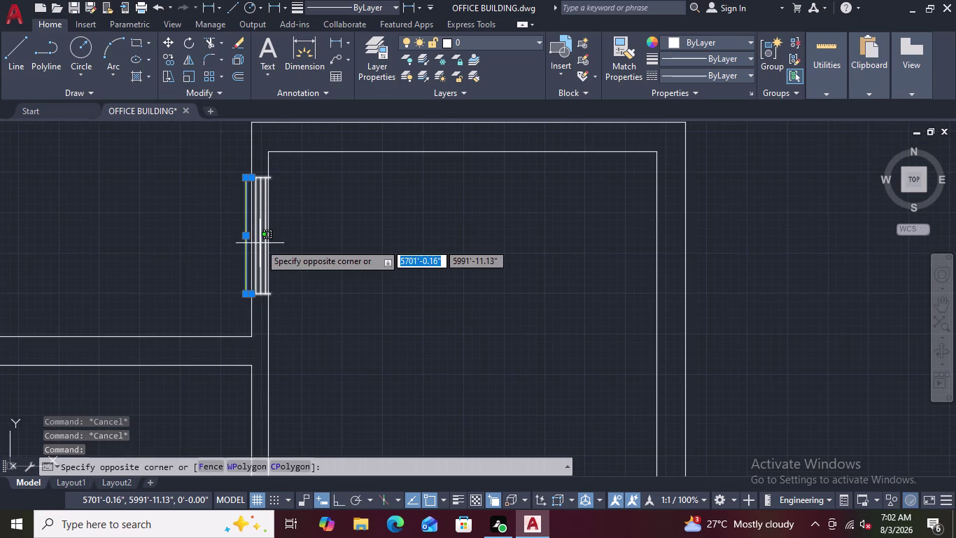
click(260, 243)
key(Delete)
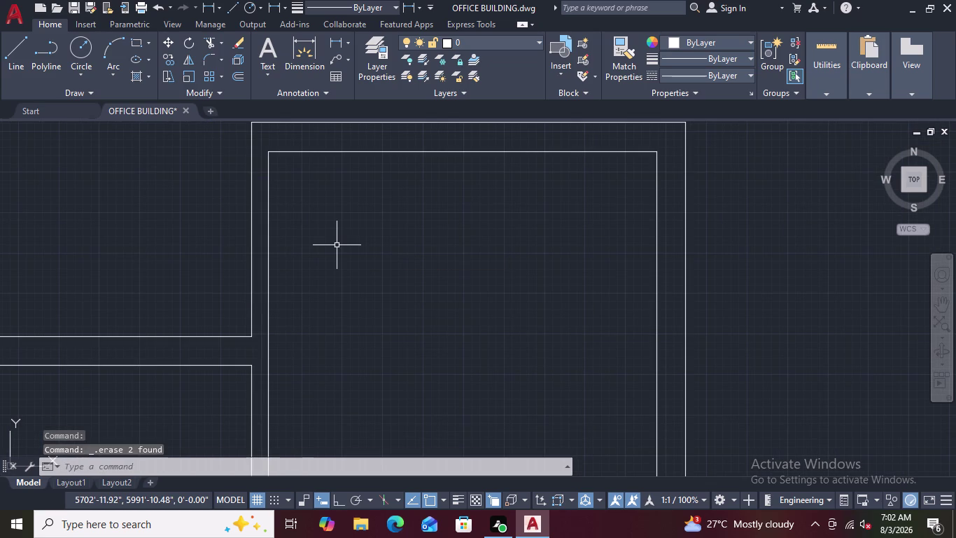
scroll(down, 3)
scroll(up, 3)
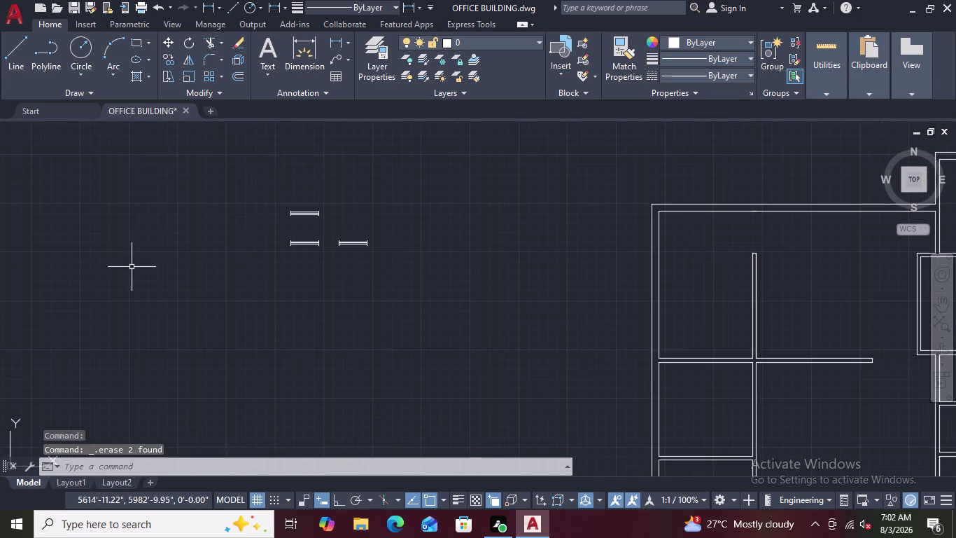
scroll(down, 3)
scroll(up, 3)
scroll(down, 3)
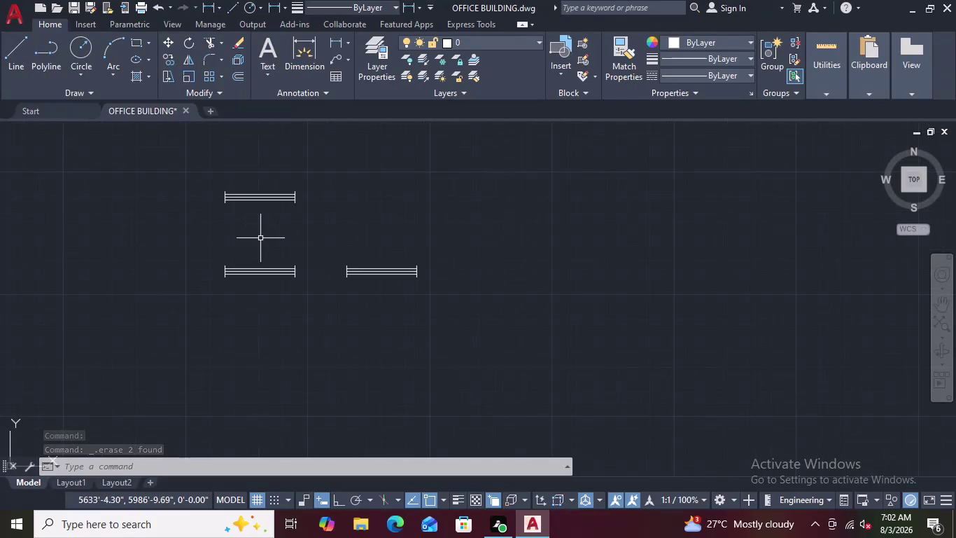
scroll(up, 3)
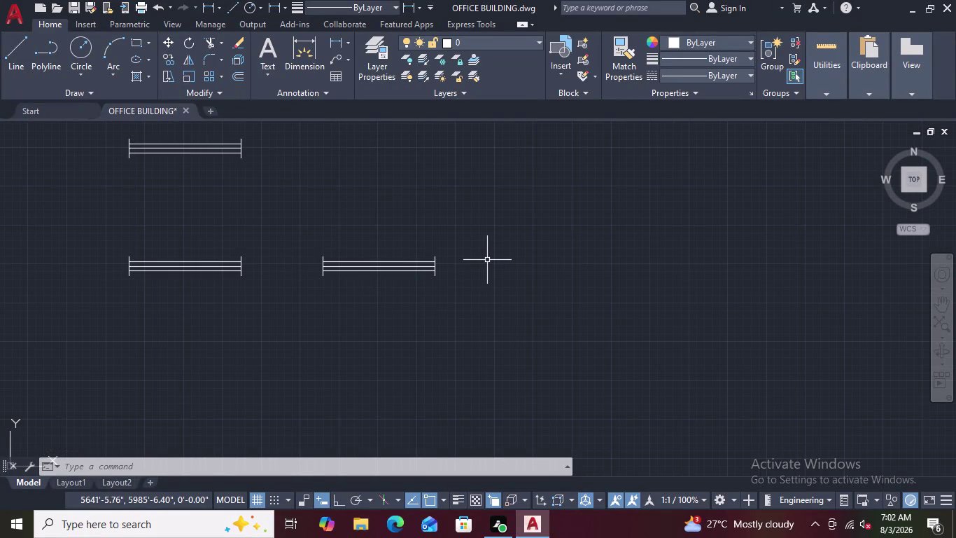
Erase the three horizontal test window blocks and zoom out over the plan.
drag(487, 260, 327, 159)
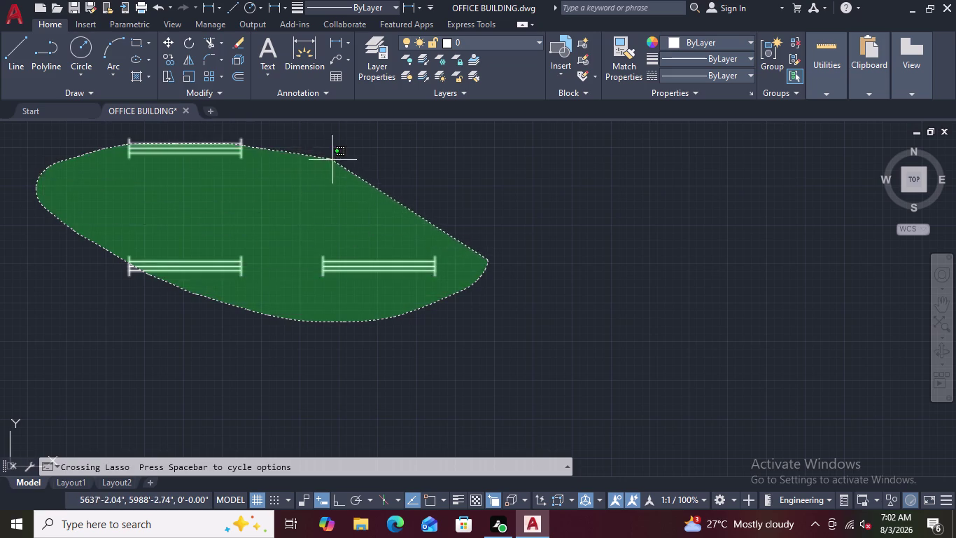
drag(328, 159, 334, 159)
scroll(down, 3)
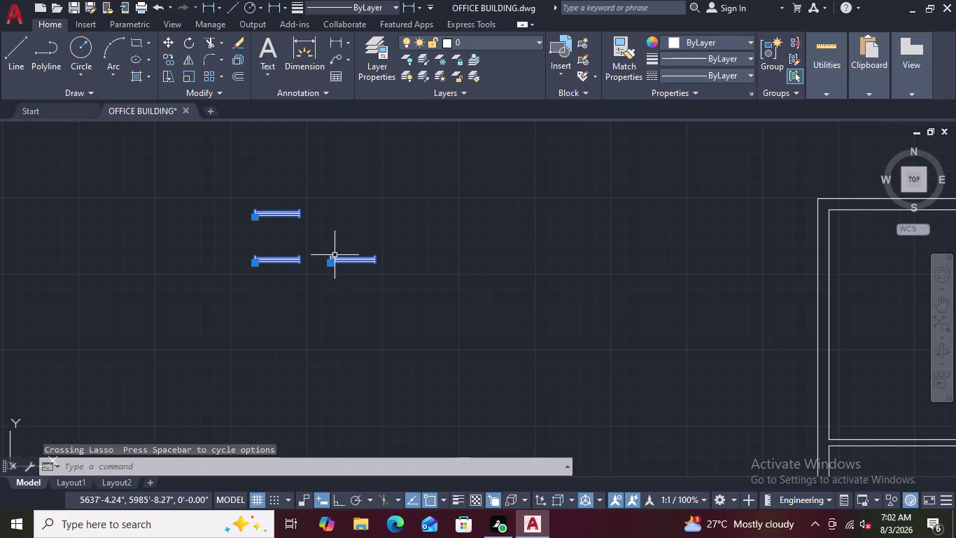
key(Delete)
scroll(down, 3)
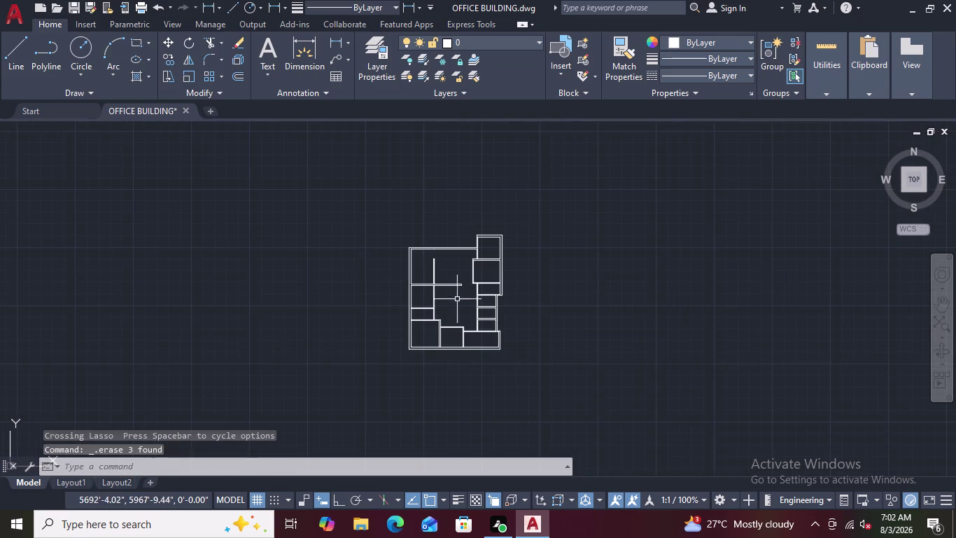
scroll(up, 3)
scroll(down, 3)
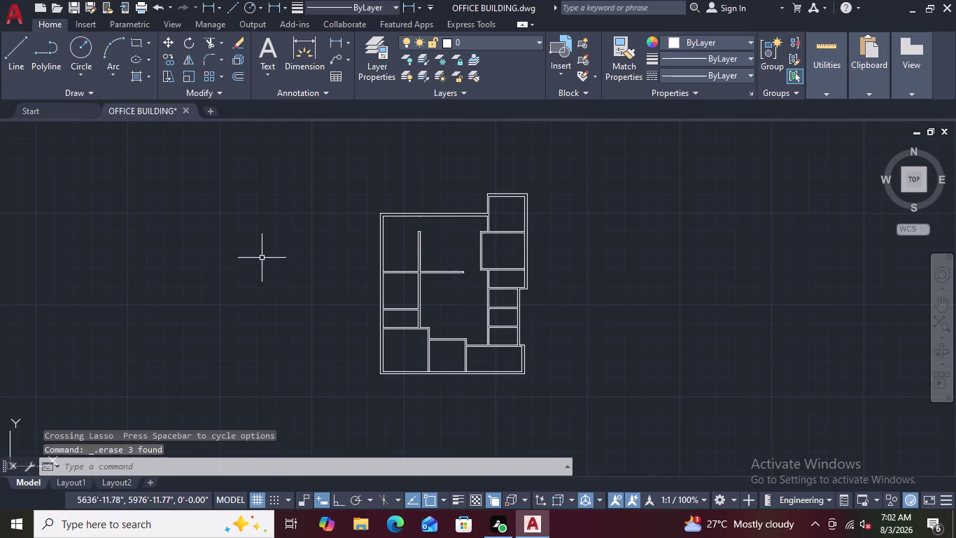
scroll(up, 3)
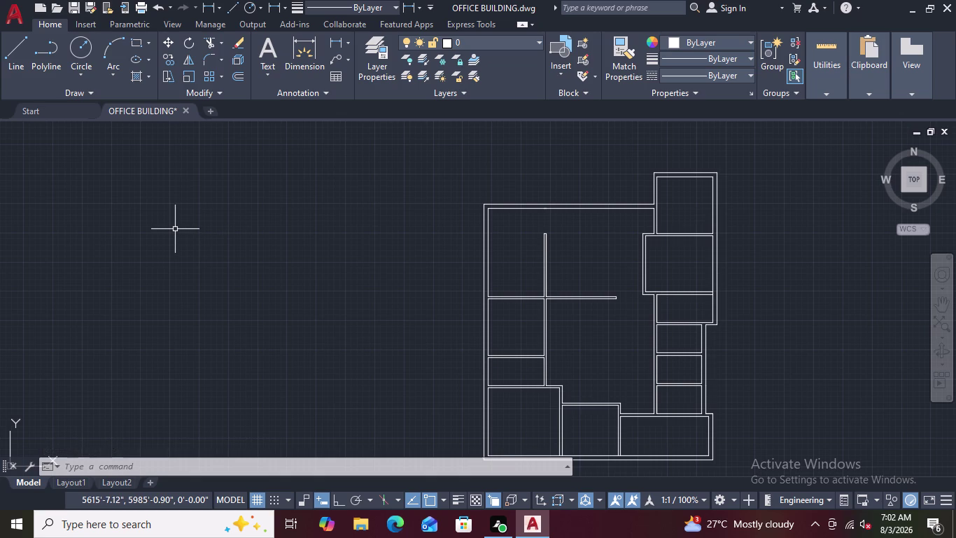
text(L)
key(space)
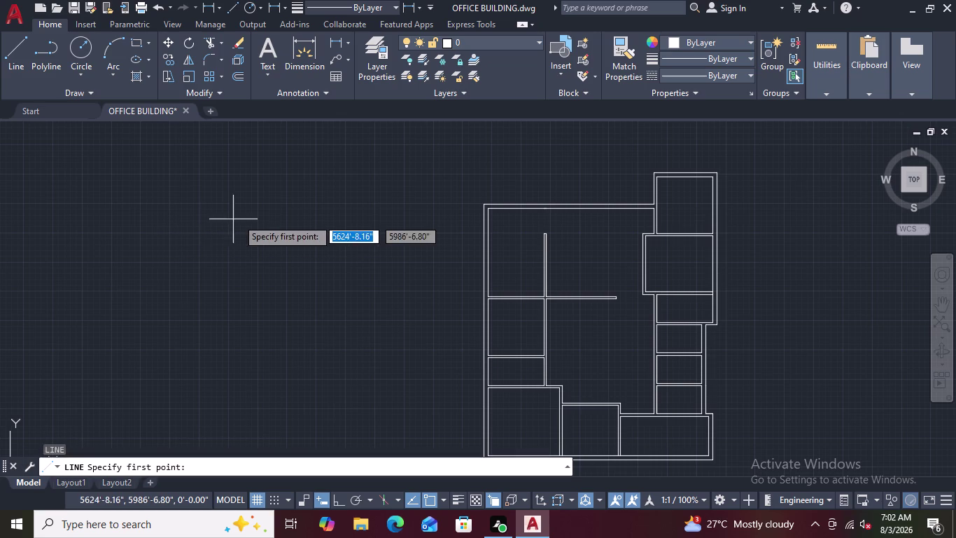
click(224, 215)
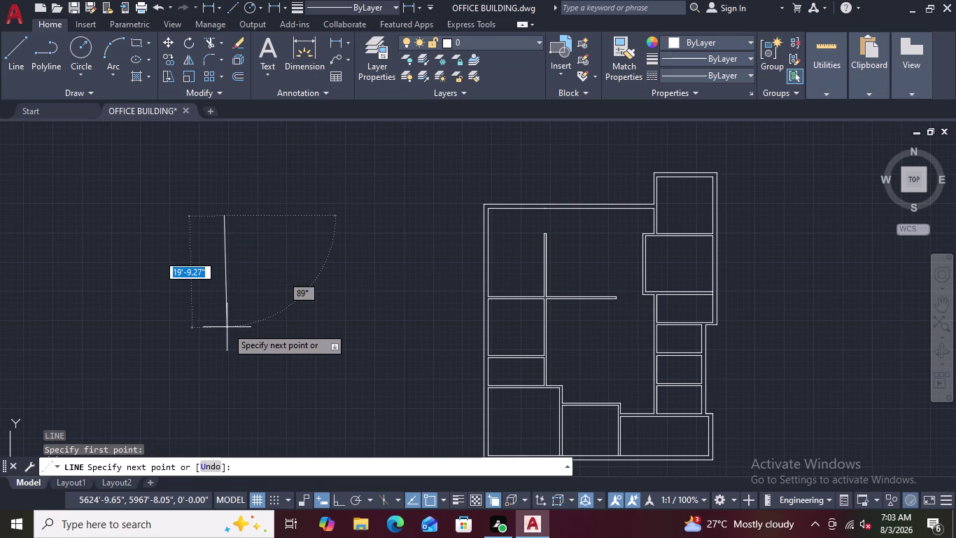
key(Escape)
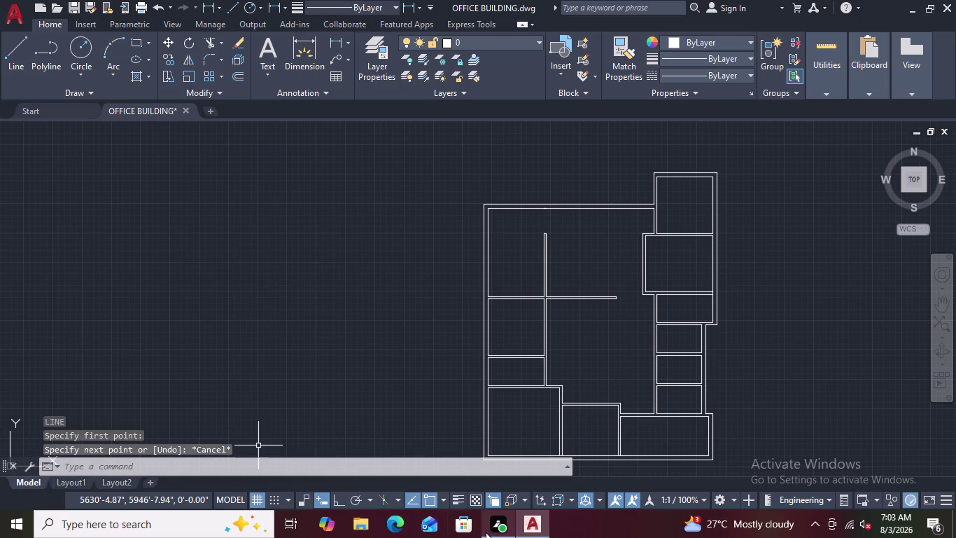